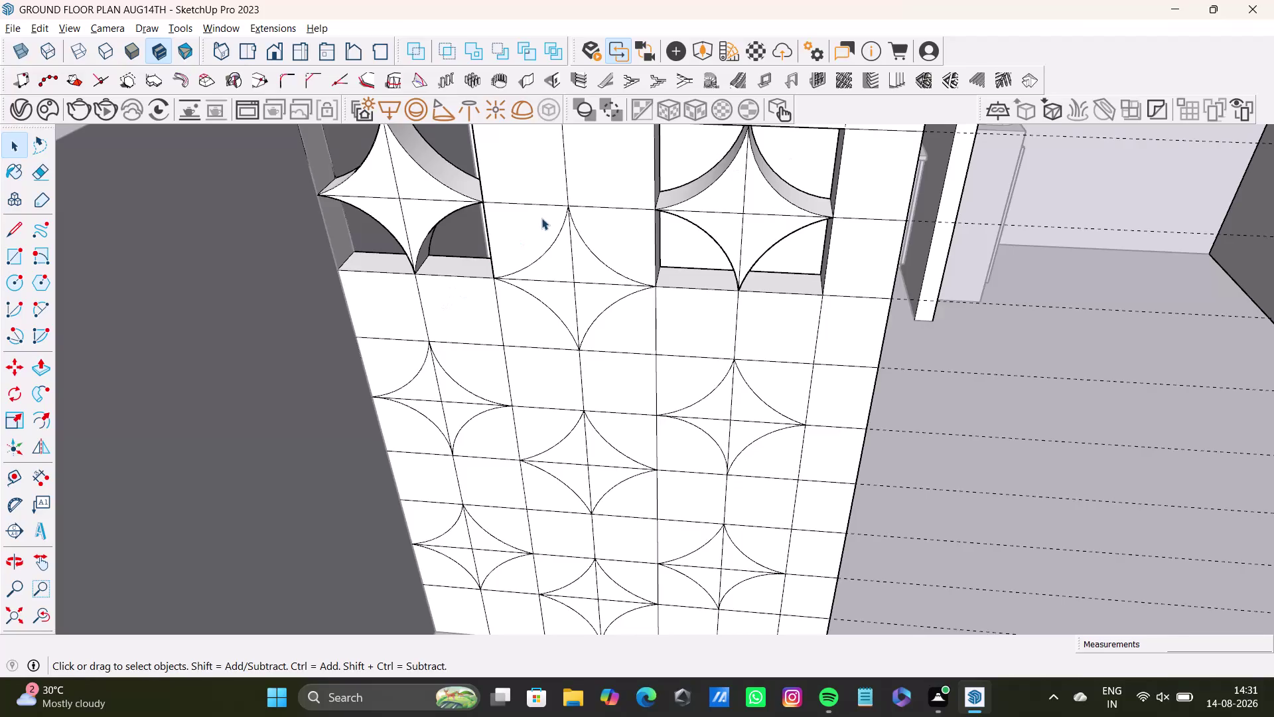
Select the quarter-circle face beside the star opening and push it into the wall.
click(541, 218)
click(533, 227)
click(538, 230)
click(537, 234)
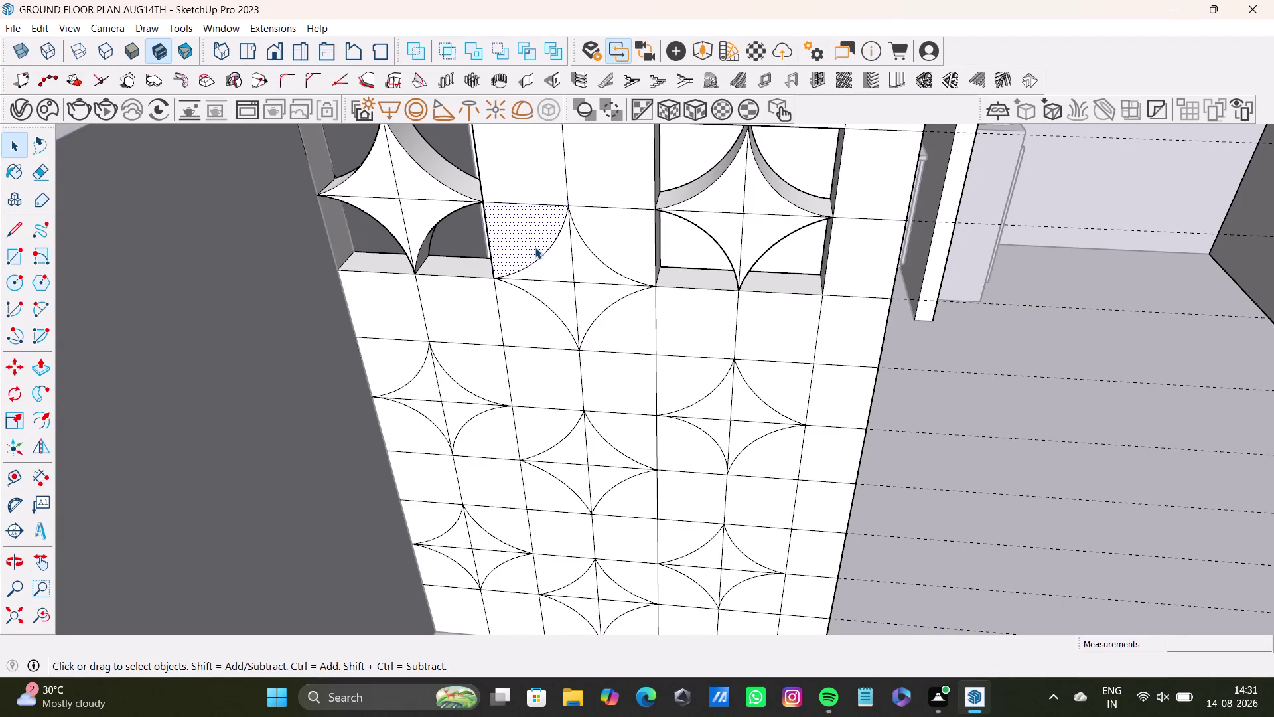
middle_drag(535, 247, 533, 324)
key(p)
drag(528, 311, 331, 237)
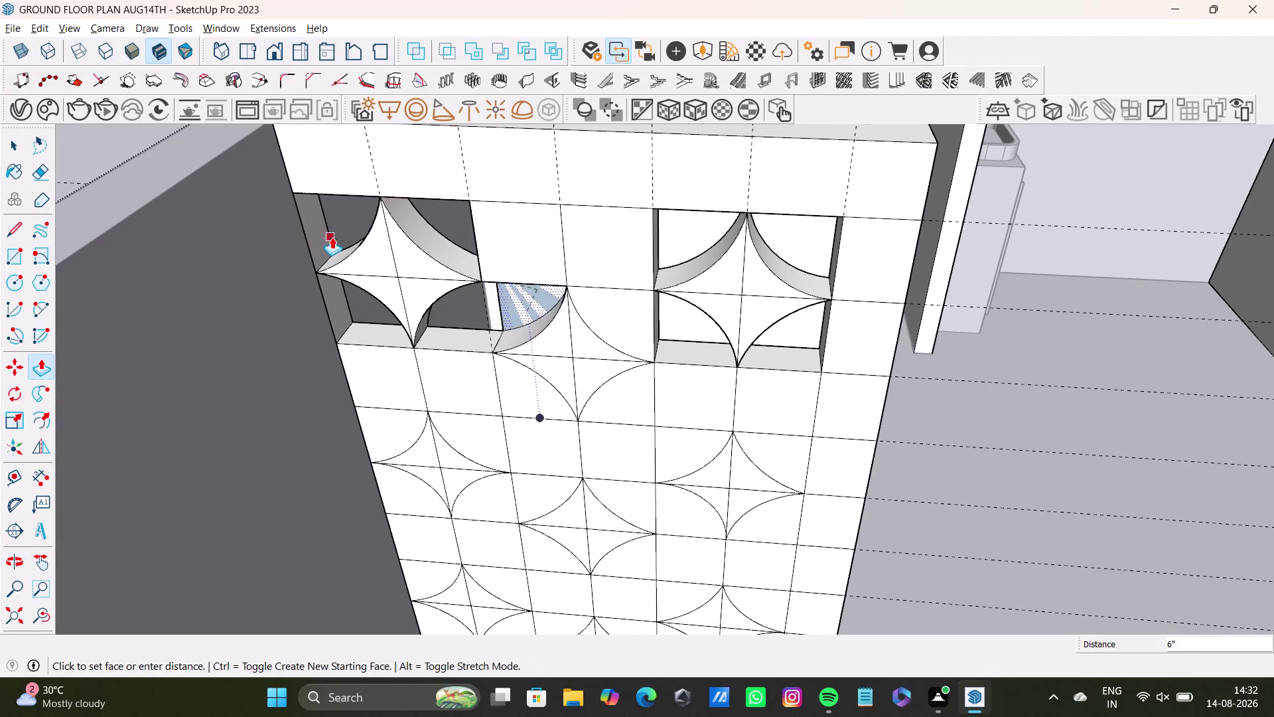
drag(332, 237, 329, 229)
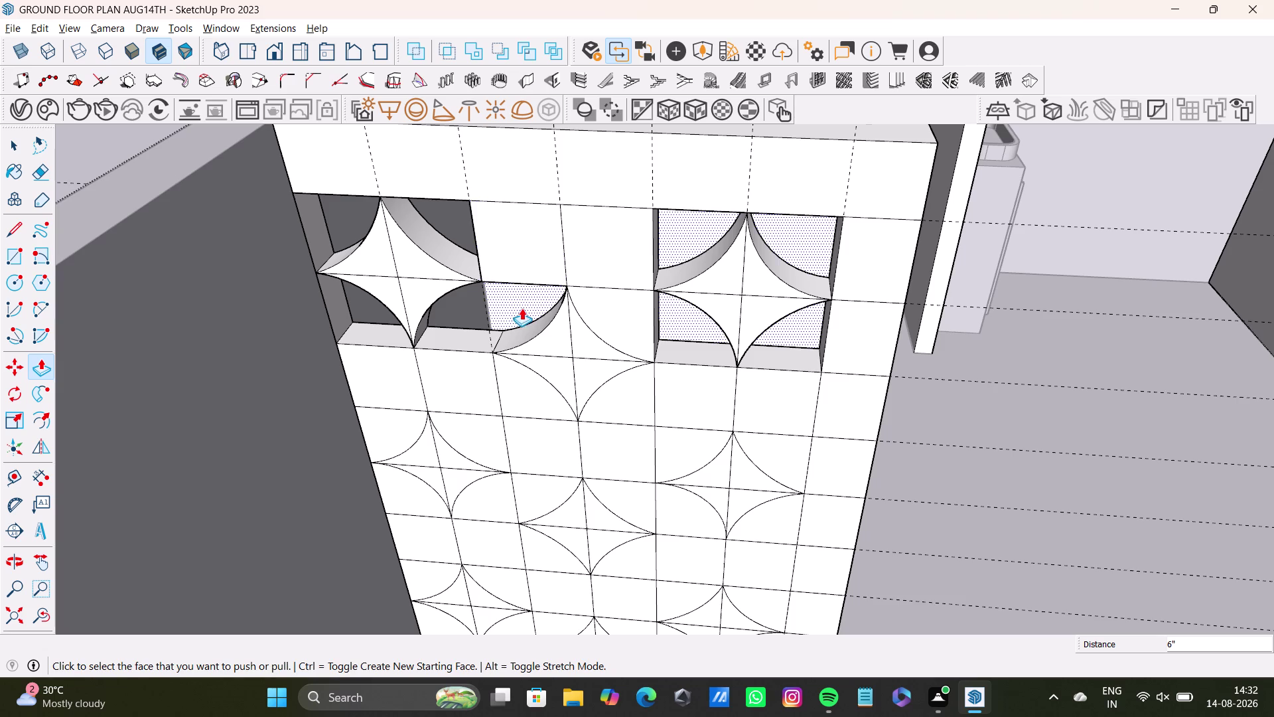
middle_drag(538, 306, 578, 251)
Undo that push, then start a partial push of the face and cancel it.
key(ctrl+z)
middle_drag(577, 251, 535, 274)
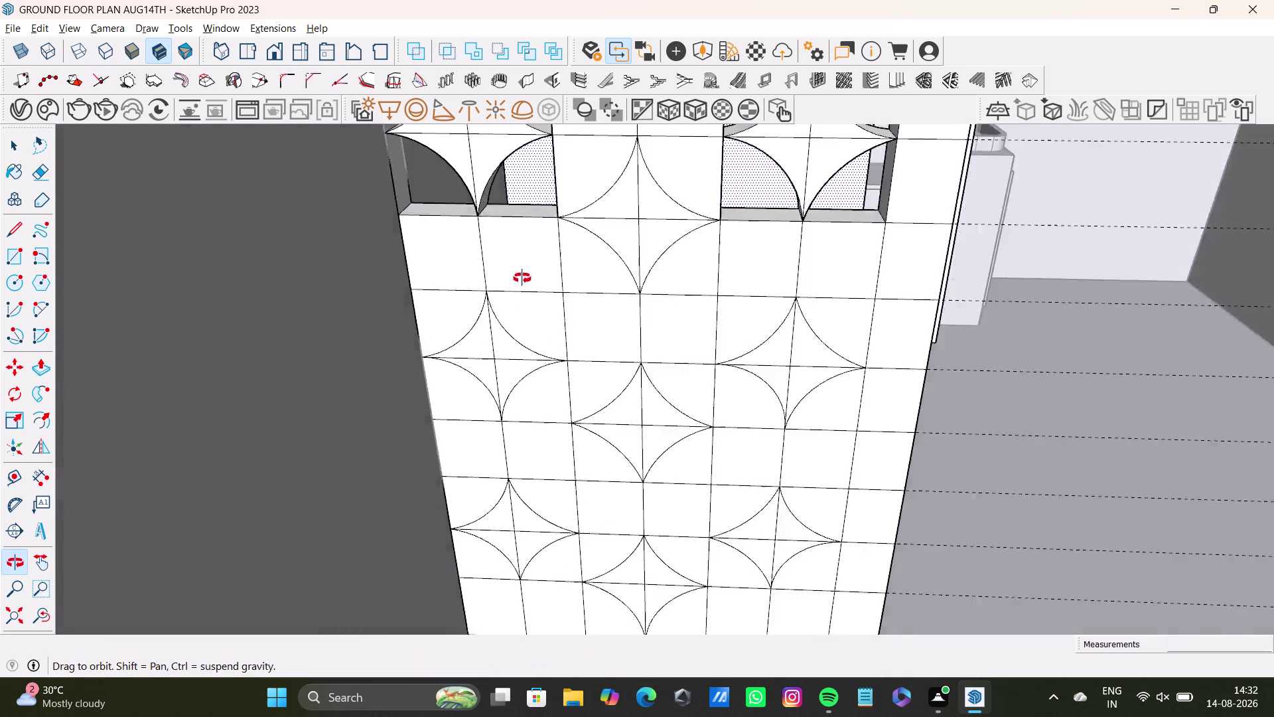
middle_drag(536, 274, 399, 333)
scroll(up, 3)
middle_drag(448, 278, 457, 369)
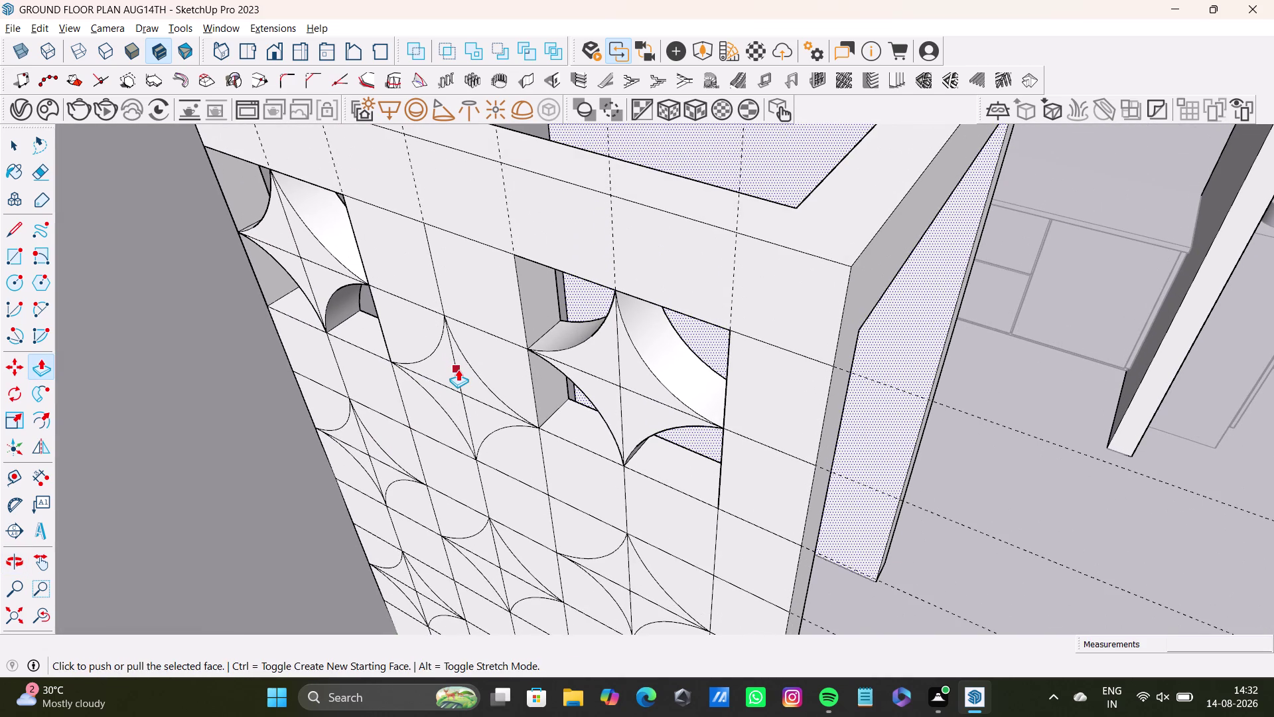
drag(407, 332, 426, 328)
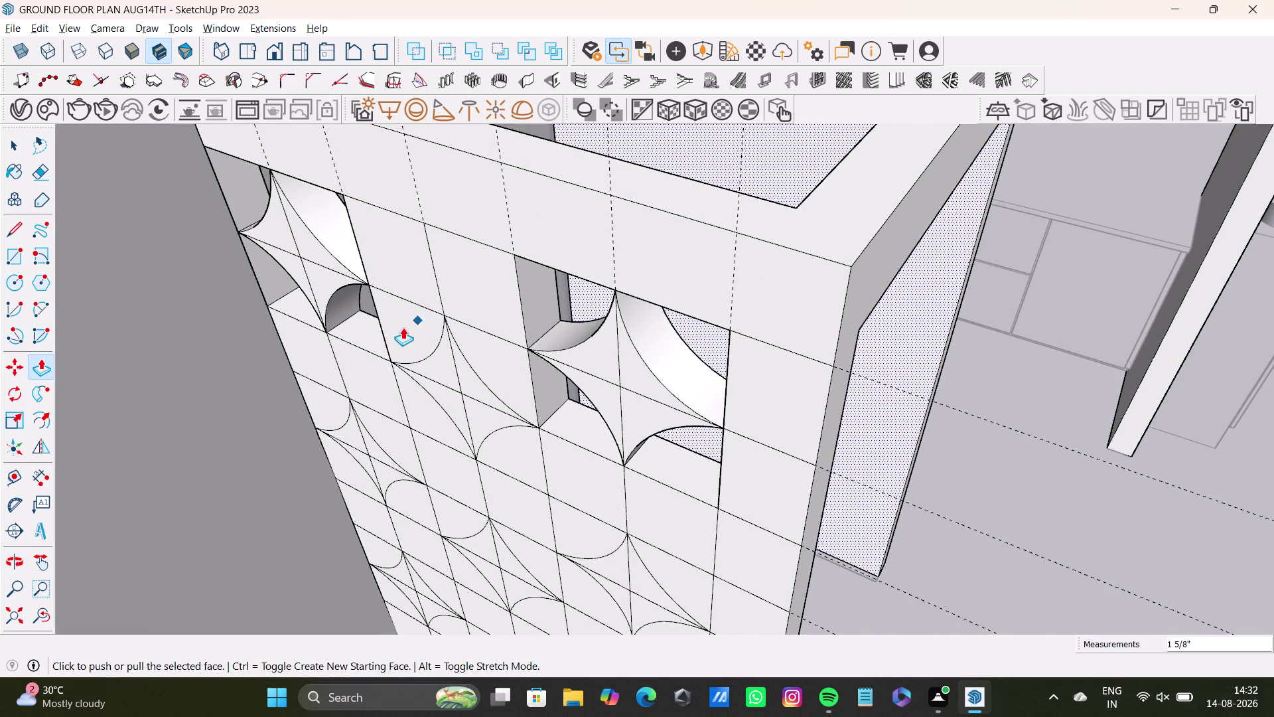
key(space)
From above the wall's upper tile rows, pick the quarter-circle face beside the opening.
middle_drag(444, 330, 190, 417)
scroll(down, 3)
scroll(up, 3)
middle_drag(200, 377, 624, 350)
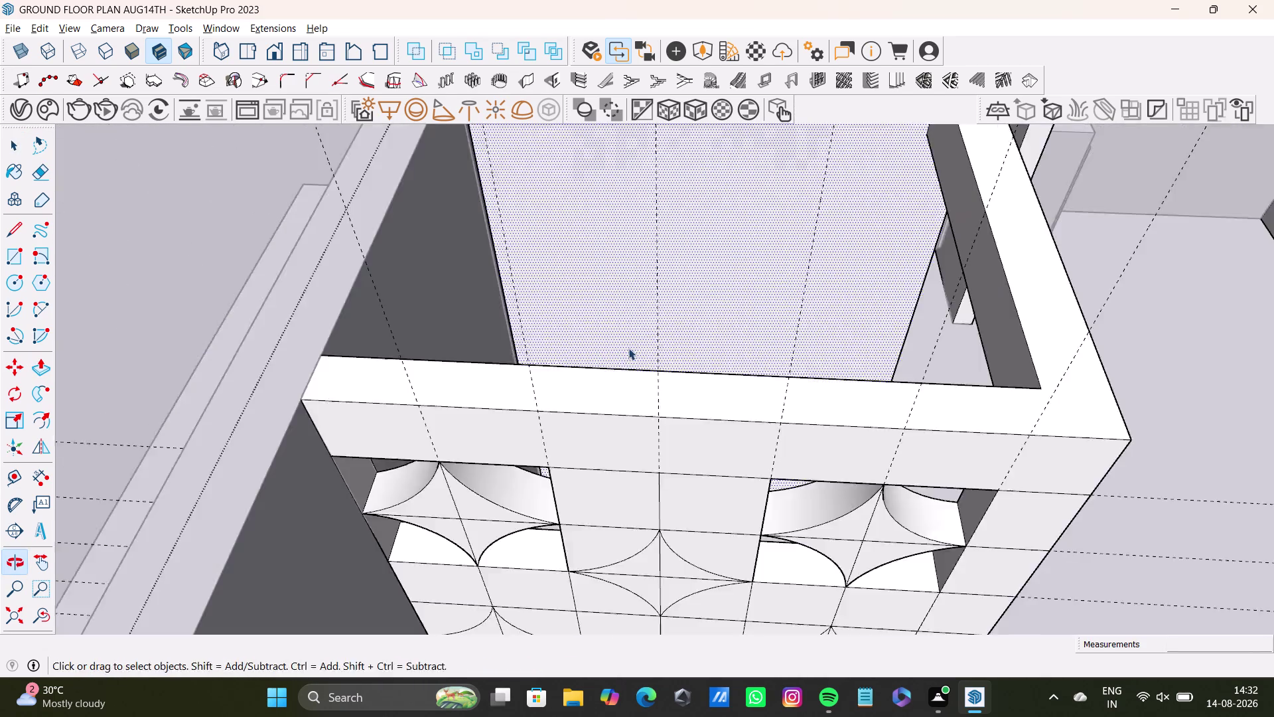
middle_drag(569, 395, 556, 306)
click(585, 469)
middle_drag(648, 492, 578, 484)
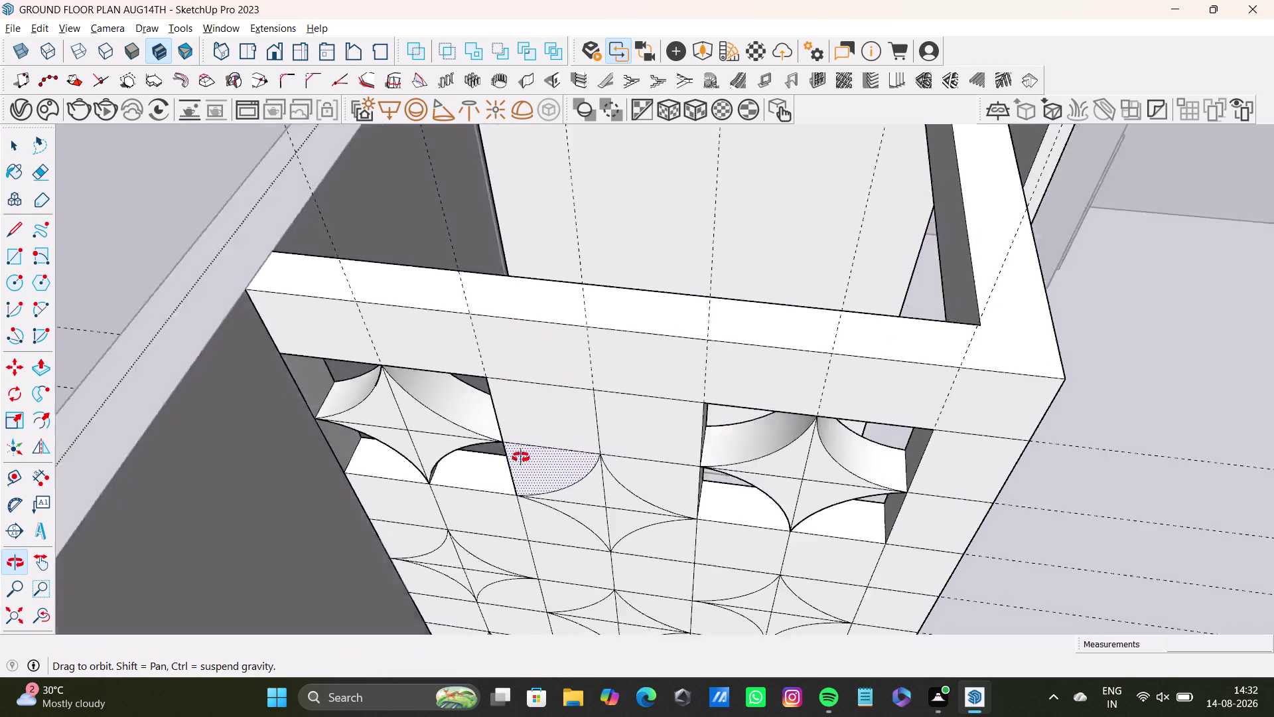
middle_drag(578, 483, 532, 517)
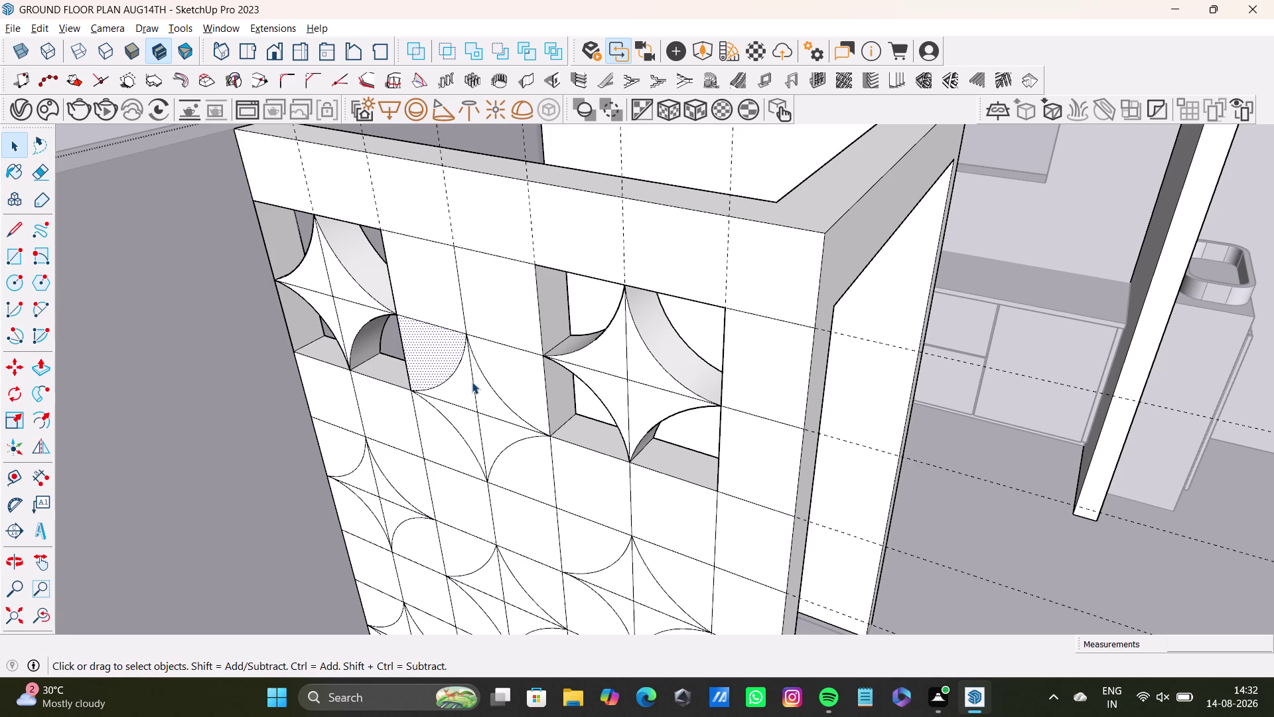
Orbit to view the wall front-on, then from above.
middle_drag(426, 359, 511, 366)
middle_drag(511, 366, 514, 365)
middle_drag(443, 410, 587, 399)
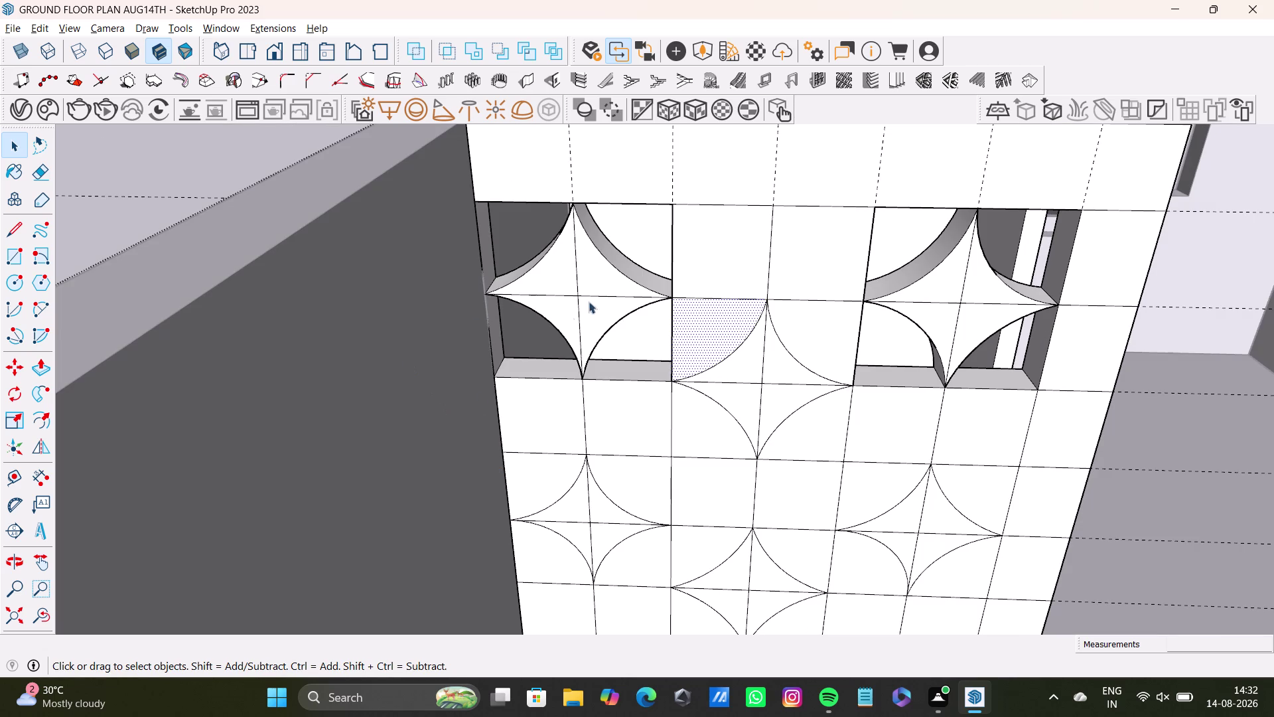
click(715, 333)
middle_drag(753, 338, 702, 442)
middle_drag(665, 534, 632, 485)
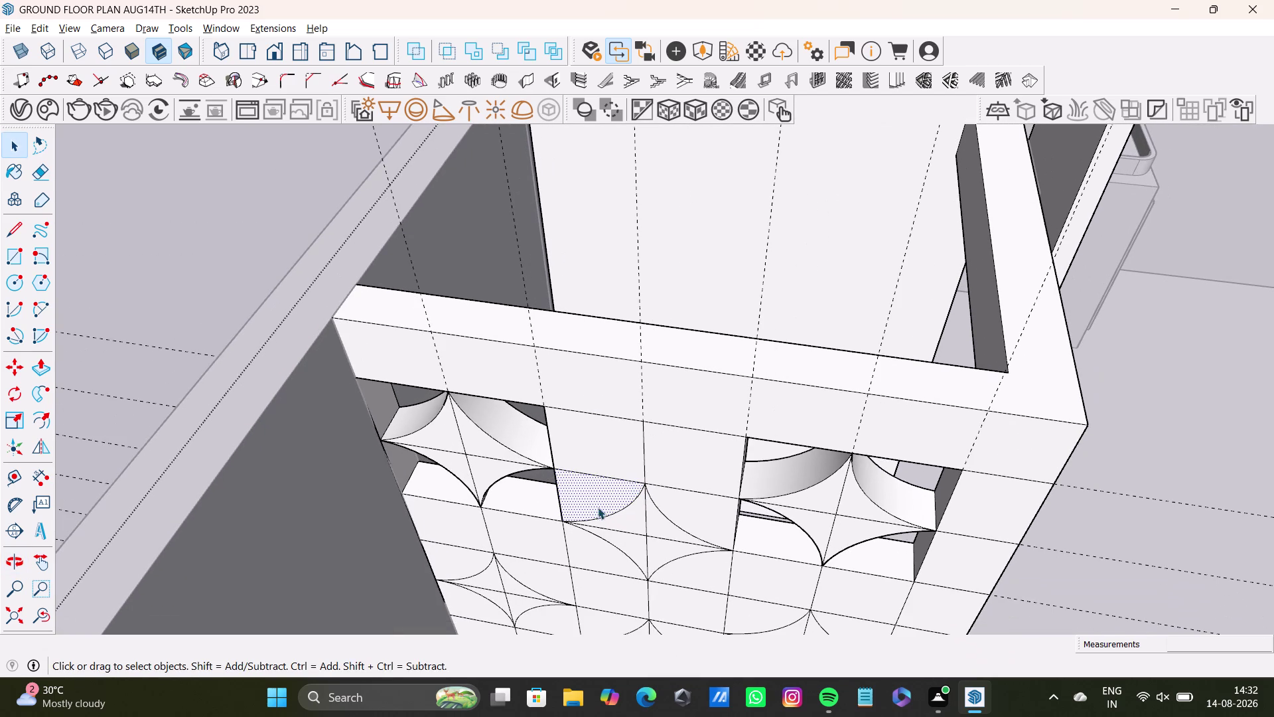
Push the quarter-circle face between the star openings through the wall.
click(577, 503)
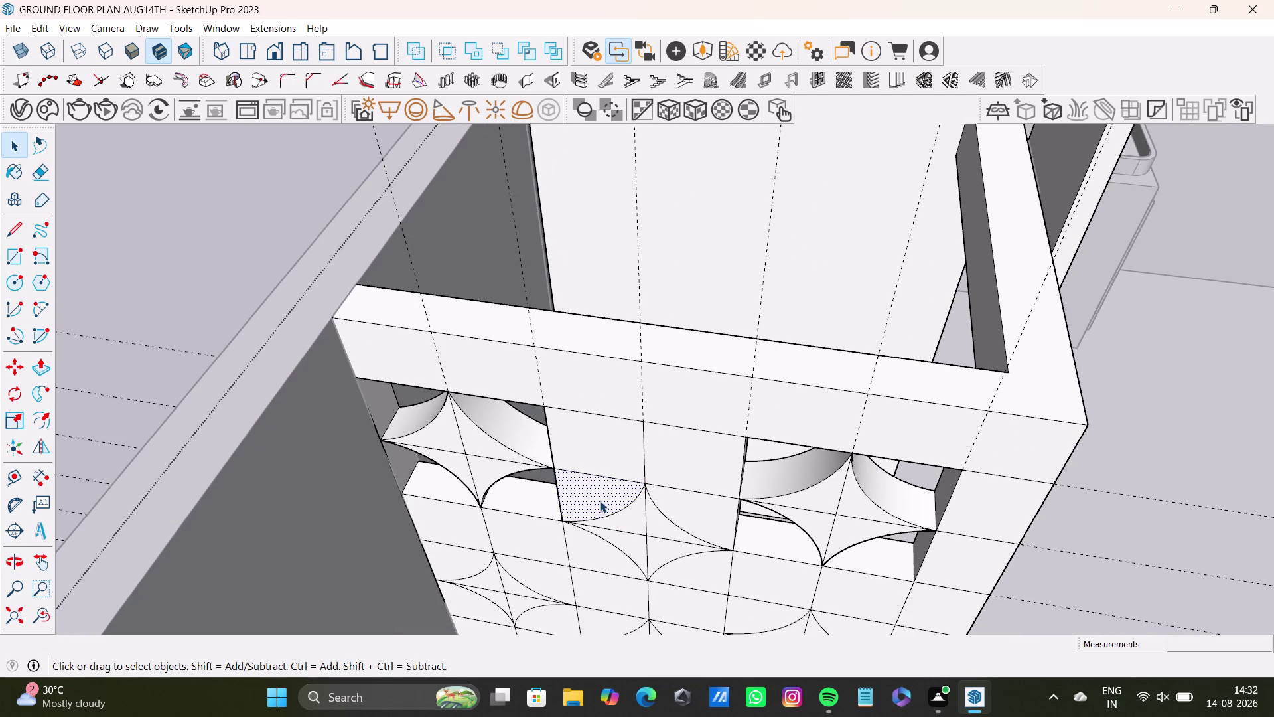
key(p)
click(600, 501)
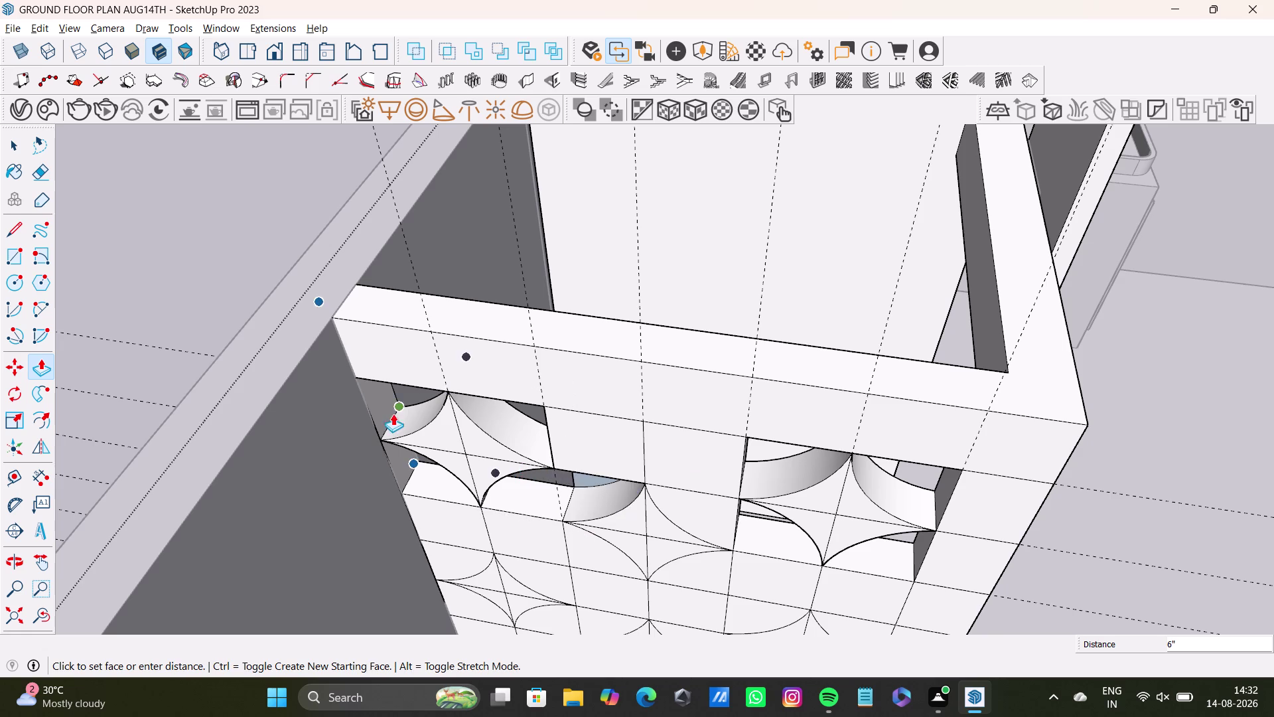
click(400, 394)
middle_drag(756, 528, 669, 450)
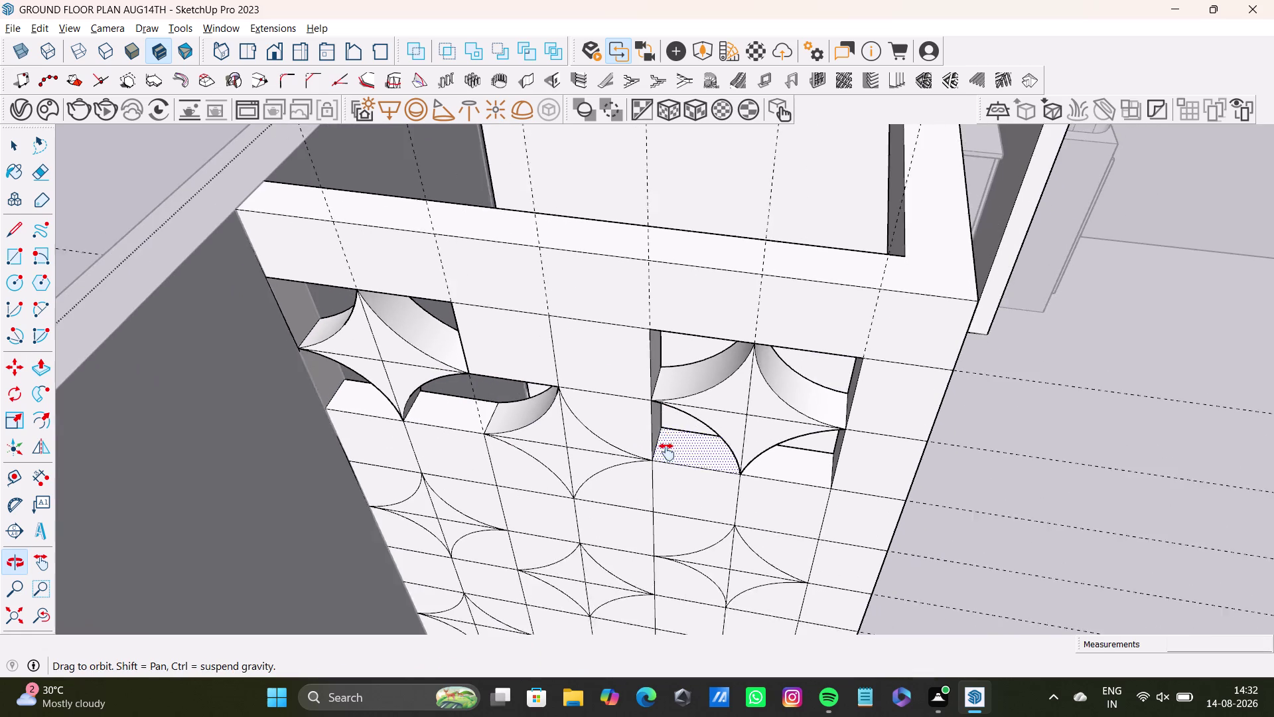
middle_drag(668, 450, 667, 452)
drag(606, 431, 297, 300)
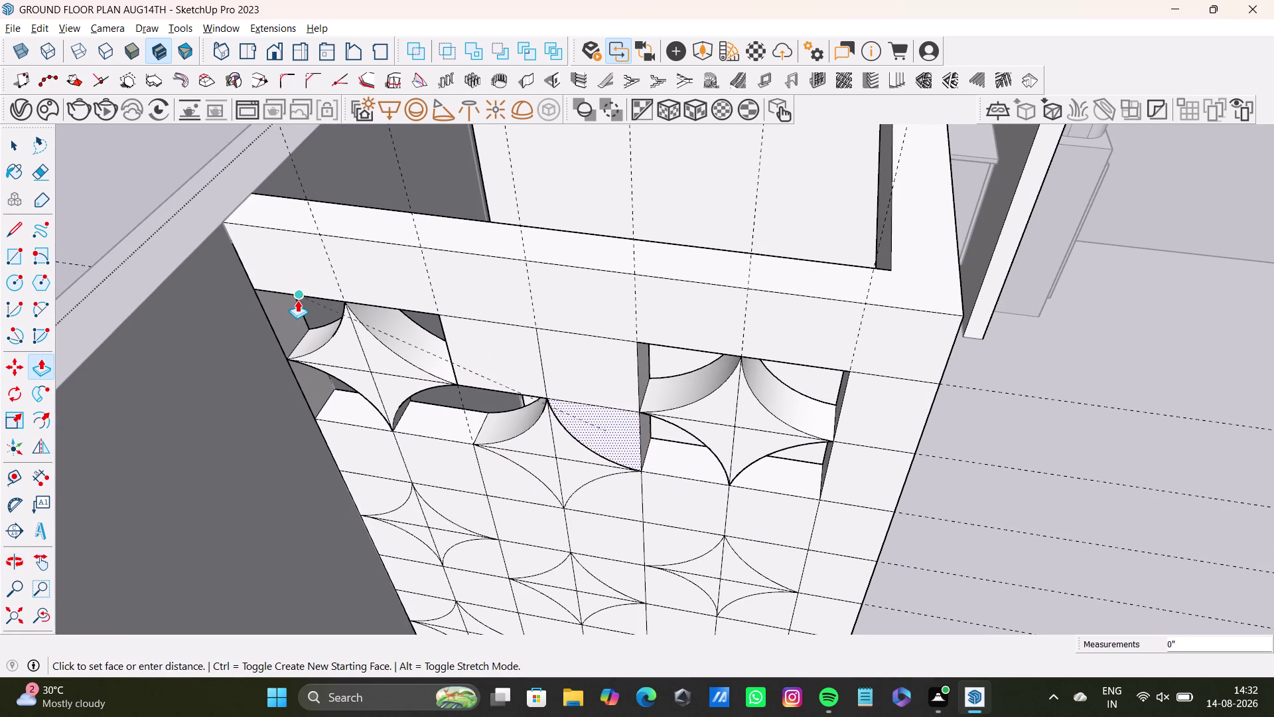
drag(297, 299, 305, 308)
Recess the quarter-circle face in the row below about 6 1/8 inches.
middle_drag(587, 460, 658, 397)
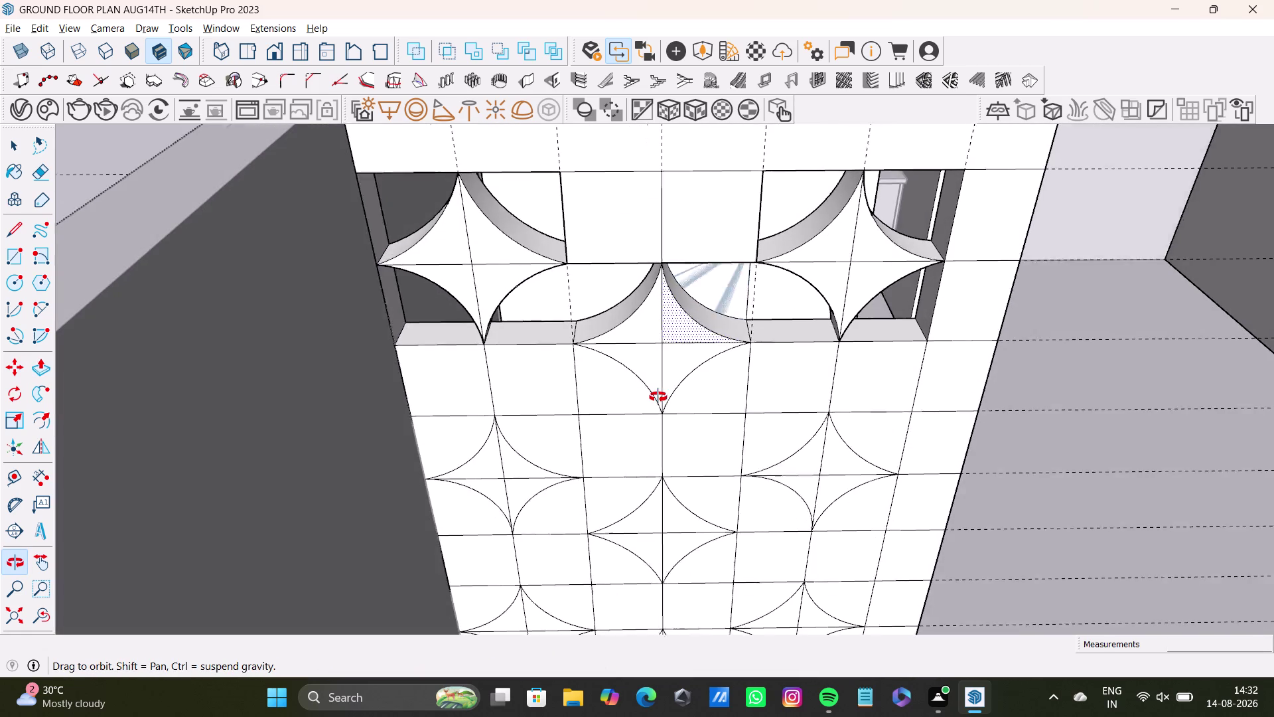
middle_drag(659, 396, 588, 473)
middle_drag(573, 477, 574, 428)
click(550, 373)
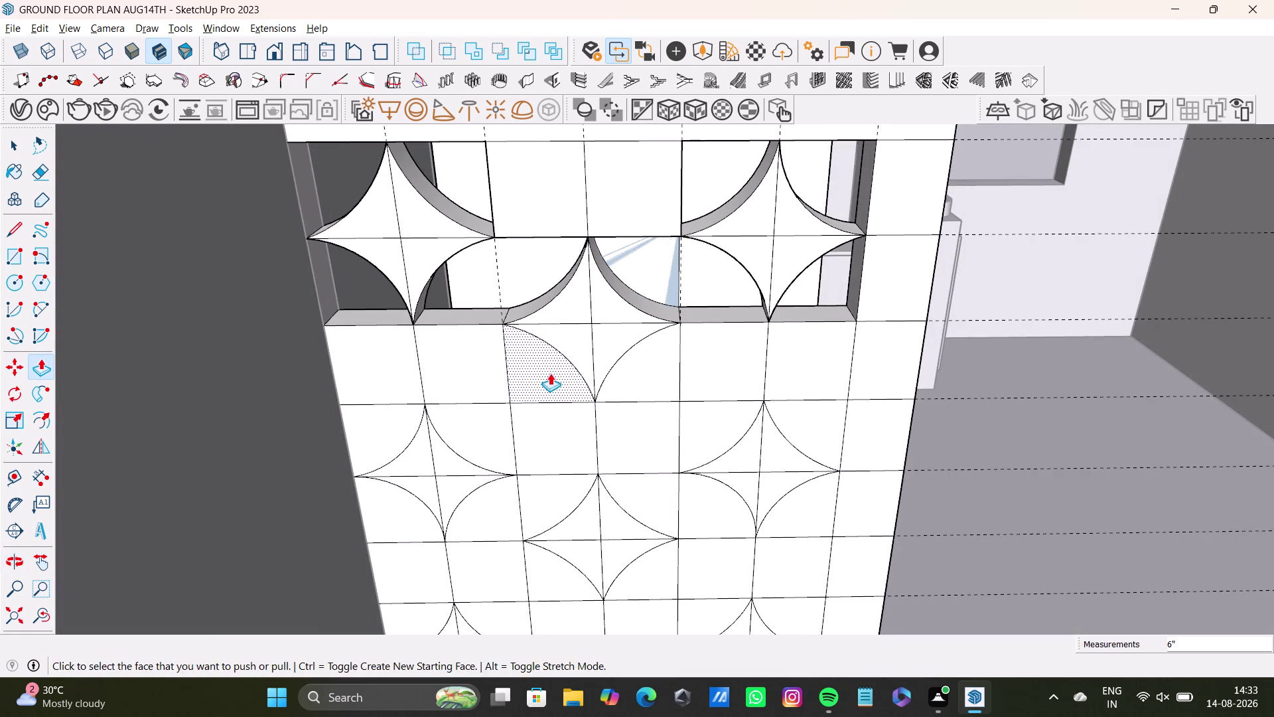
drag(533, 360, 308, 250)
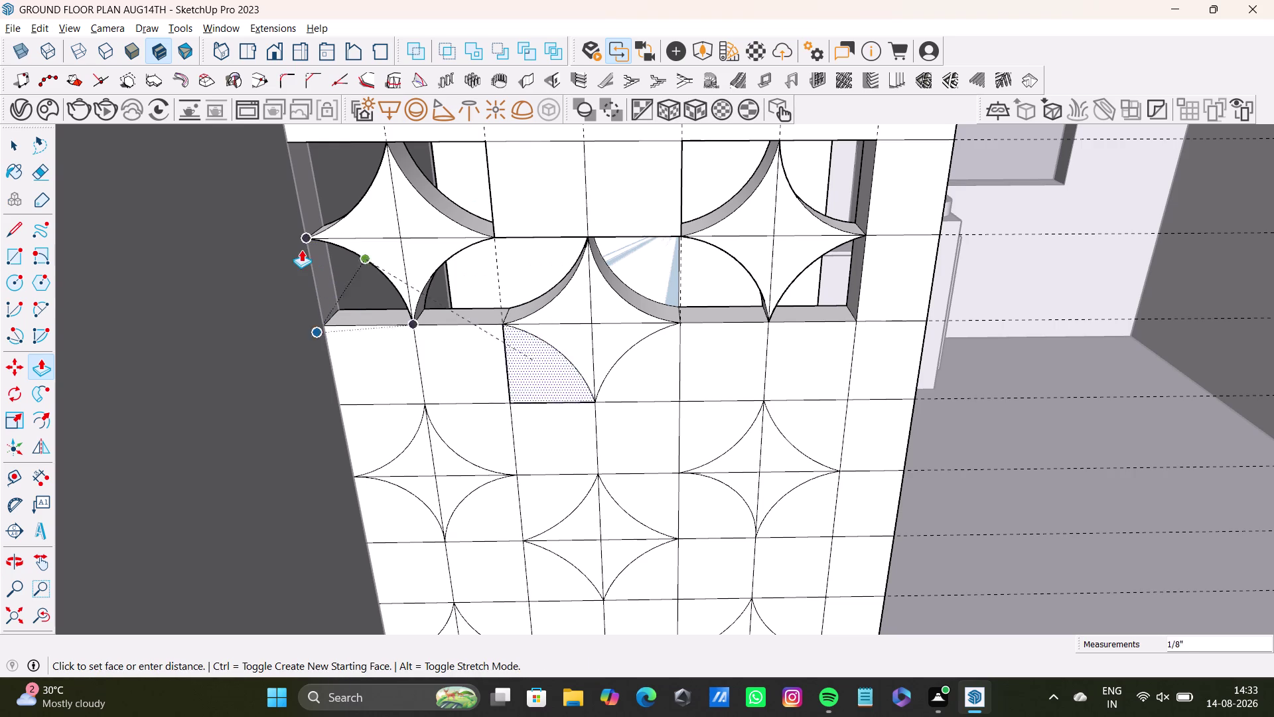
drag(308, 250, 333, 258)
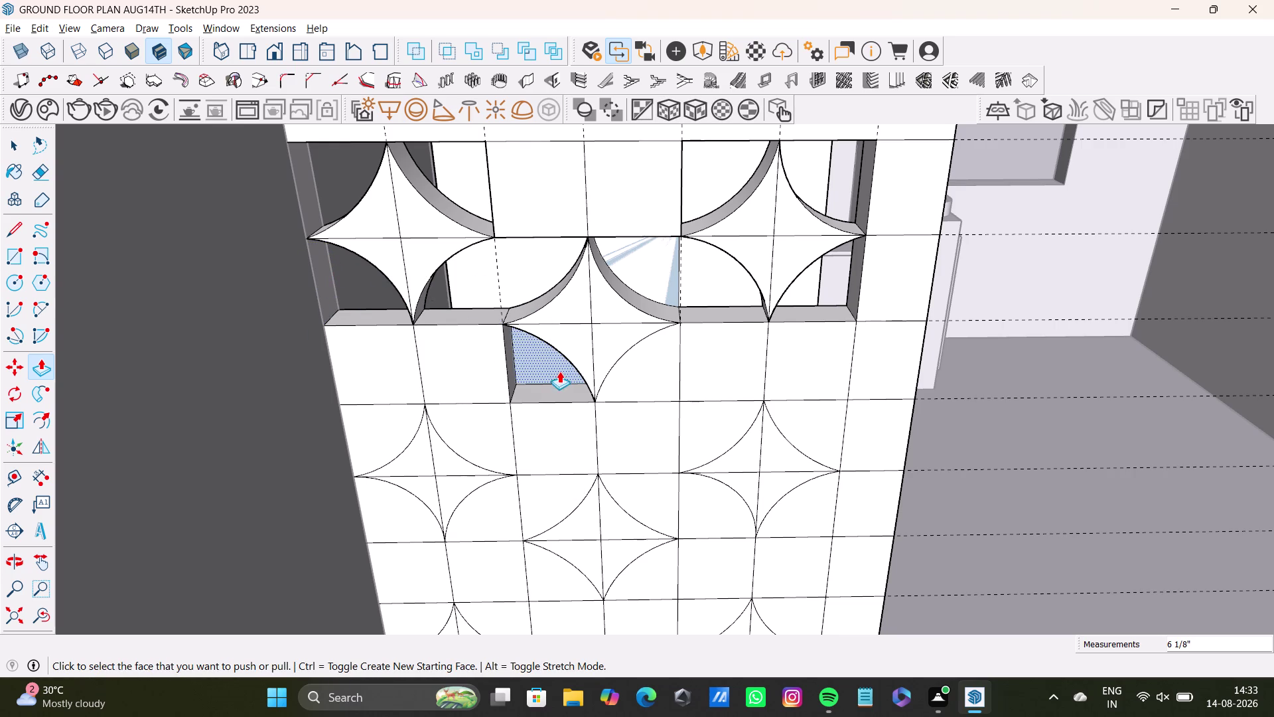
Inspect the recessed piece, then select and delete a face beside it.
middle_drag(559, 371, 535, 471)
middle_drag(535, 468, 541, 420)
key(space)
click(532, 379)
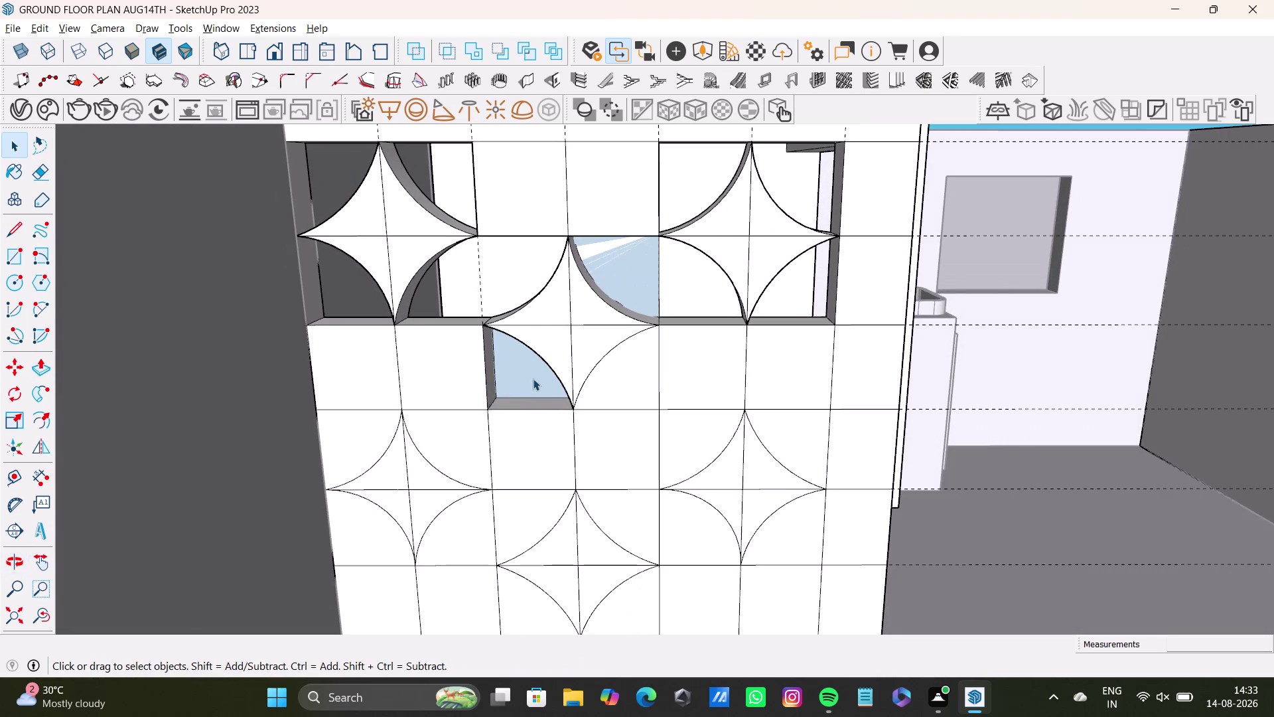
key(Delete)
click(529, 375)
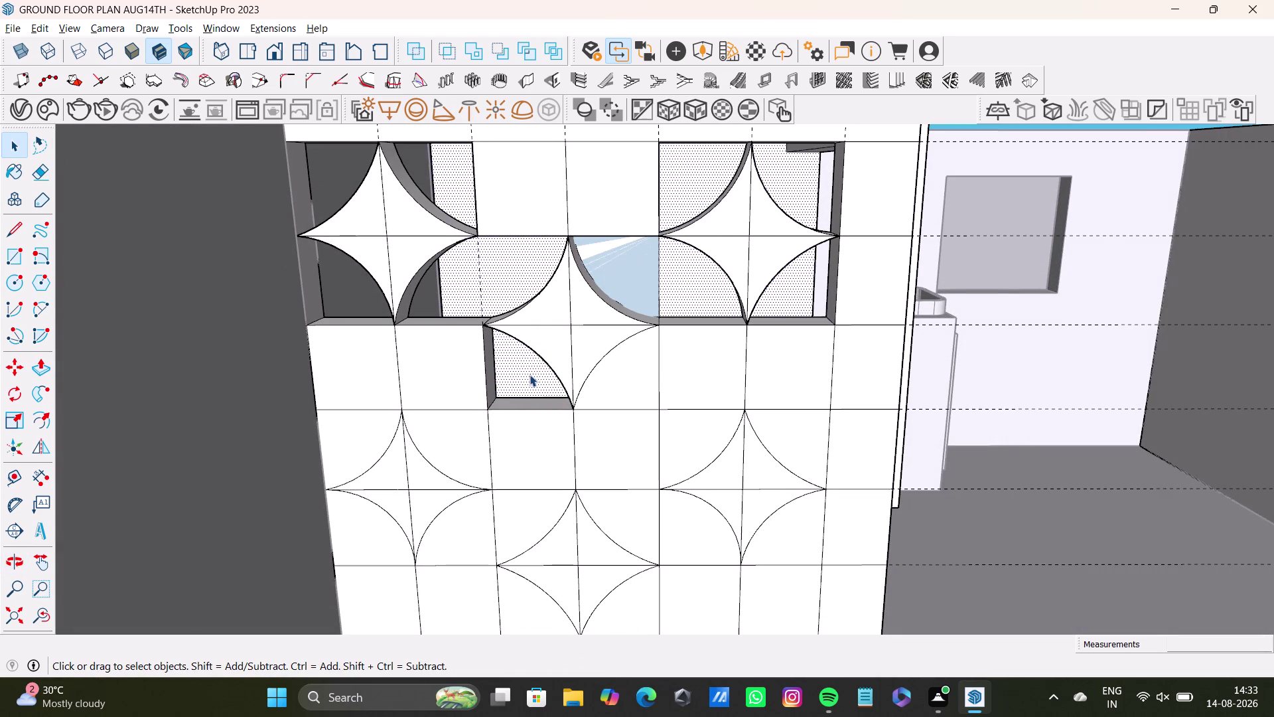
middle_drag(577, 374, 154, 529)
middle_drag(352, 366, 209, 208)
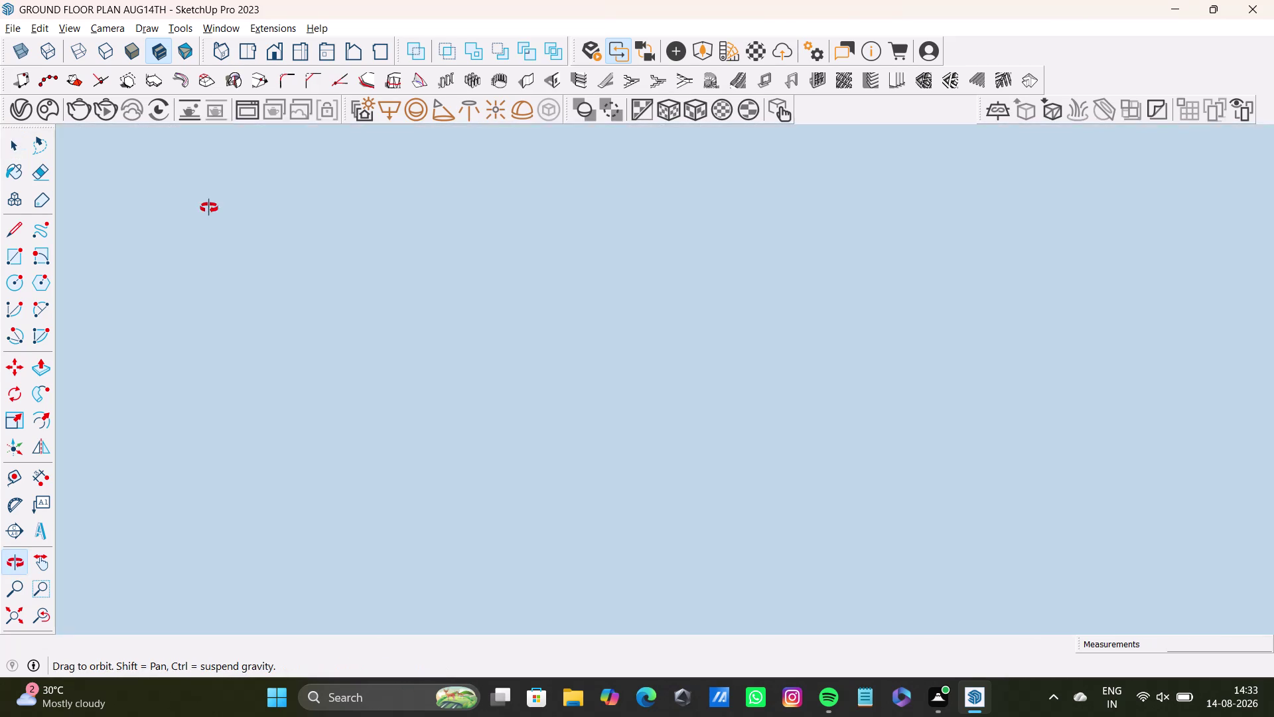
Orbit from the room back to face the tiled wall front-on.
middle_drag(210, 207, 193, 231)
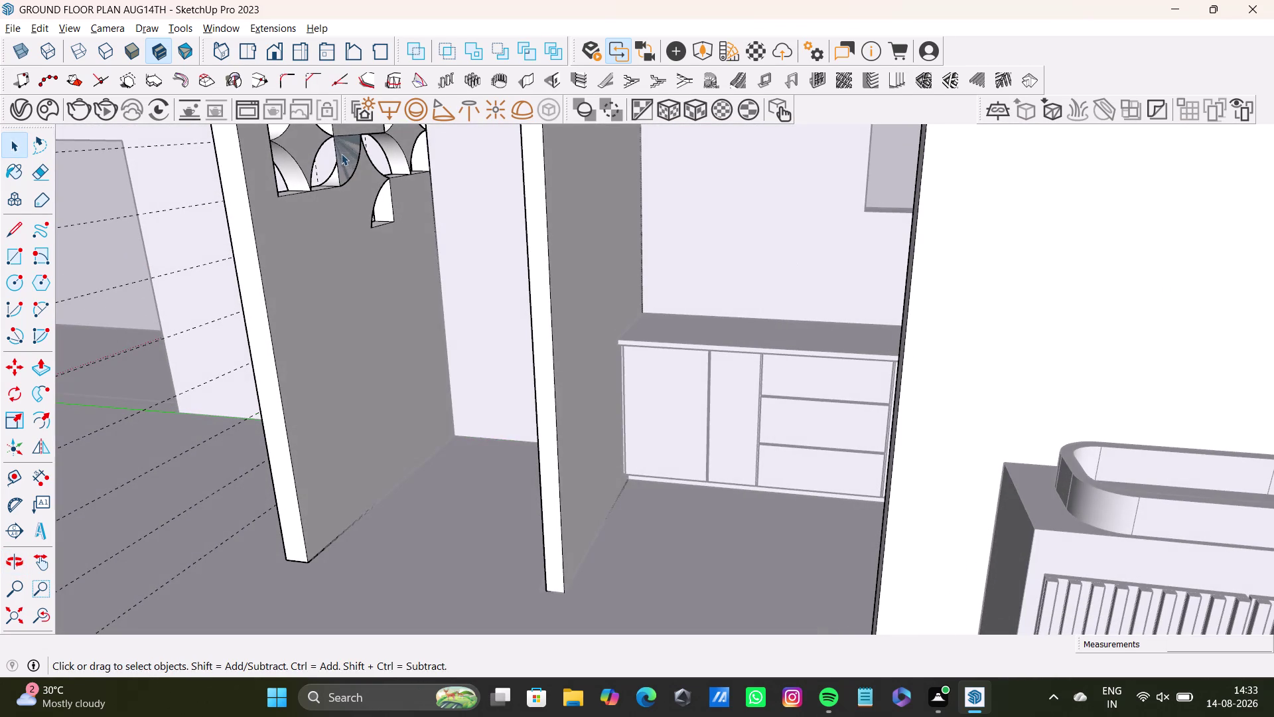
click(342, 154)
click(351, 161)
middle_drag(341, 291, 728, 357)
middle_drag(592, 406, 672, 382)
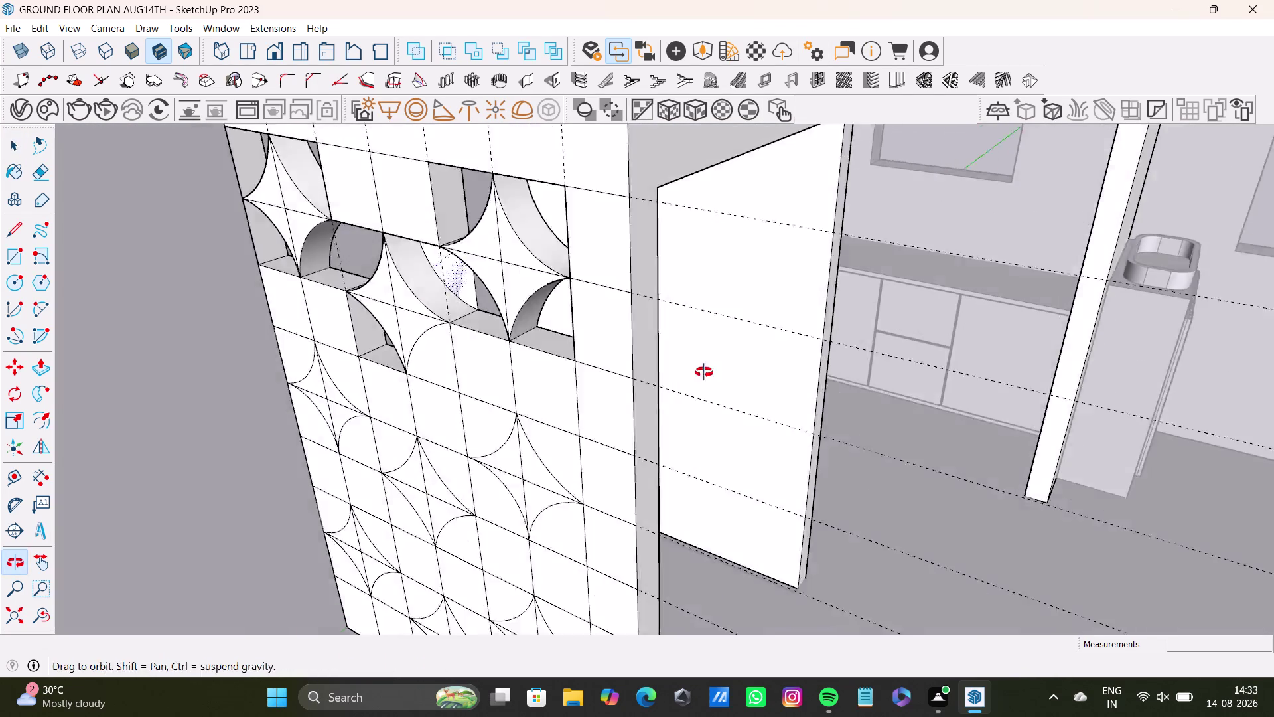
middle_drag(673, 383, 712, 368)
Pick the curved face inside the opening and delete the selection.
click(647, 193)
middle_drag(641, 274, 734, 329)
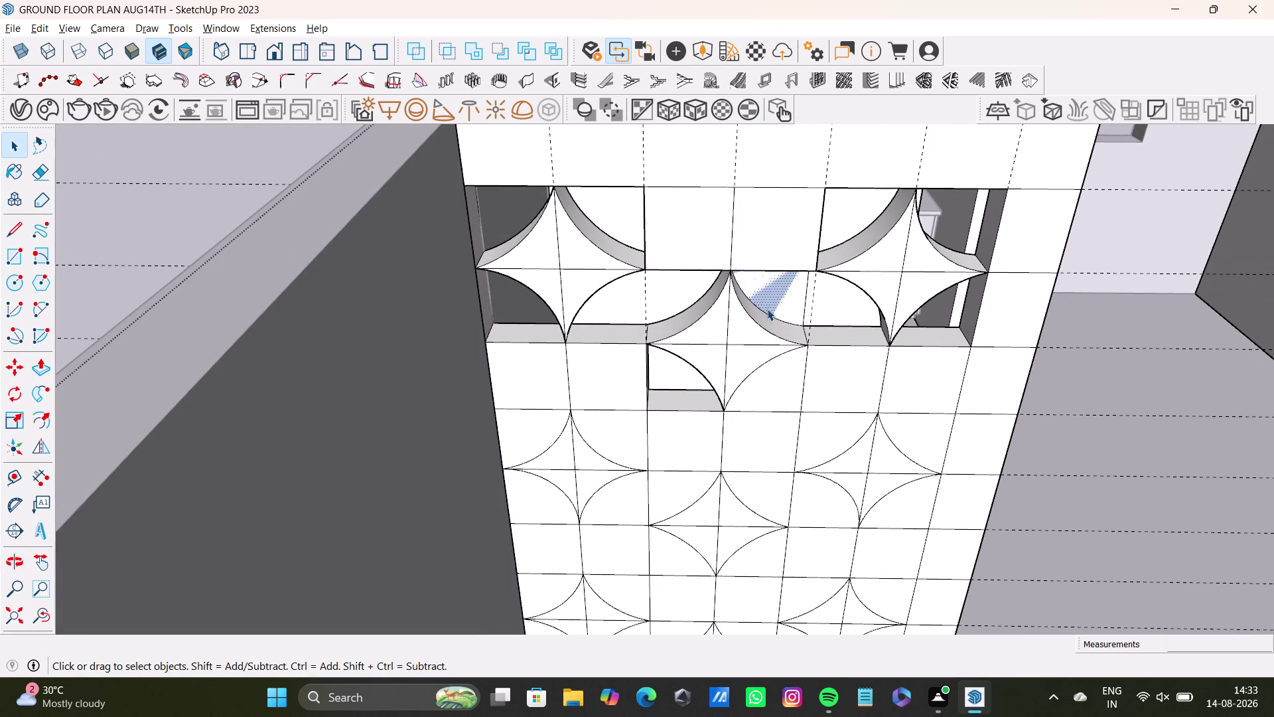
click(789, 298)
key(Delete)
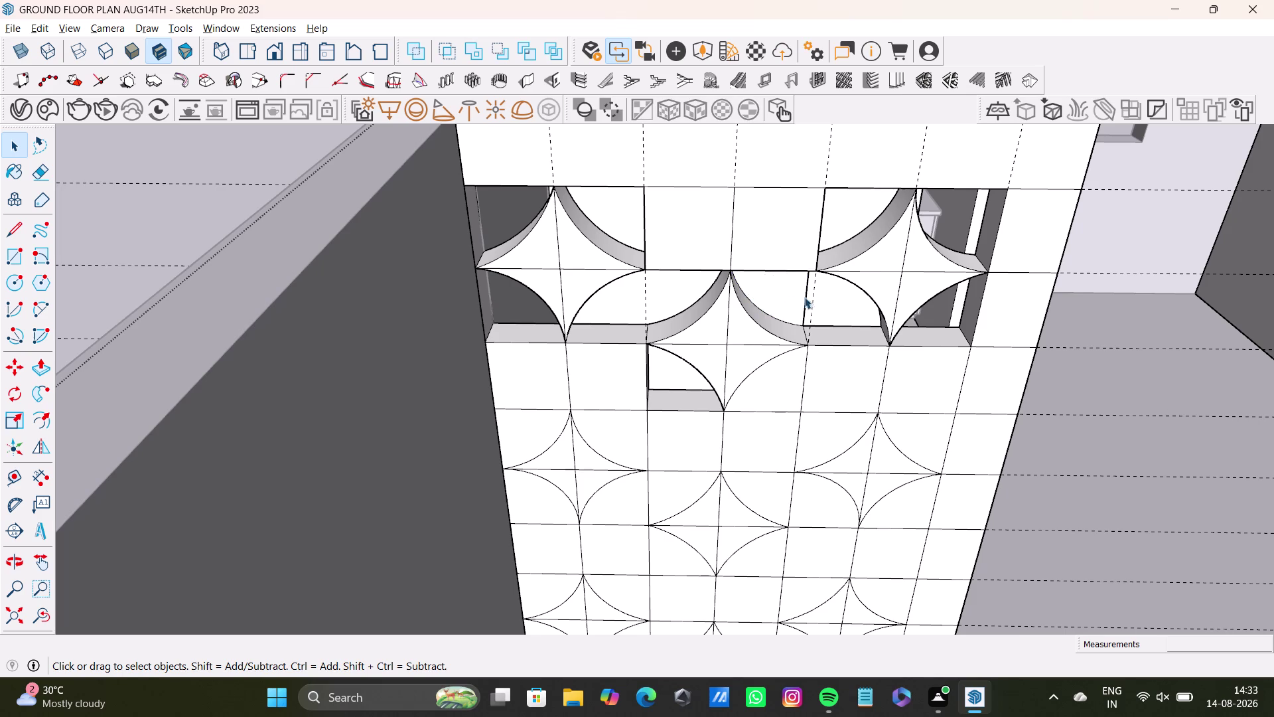
click(773, 381)
Push the left quarter-circle piece through the wall.
middle_drag(781, 392, 697, 443)
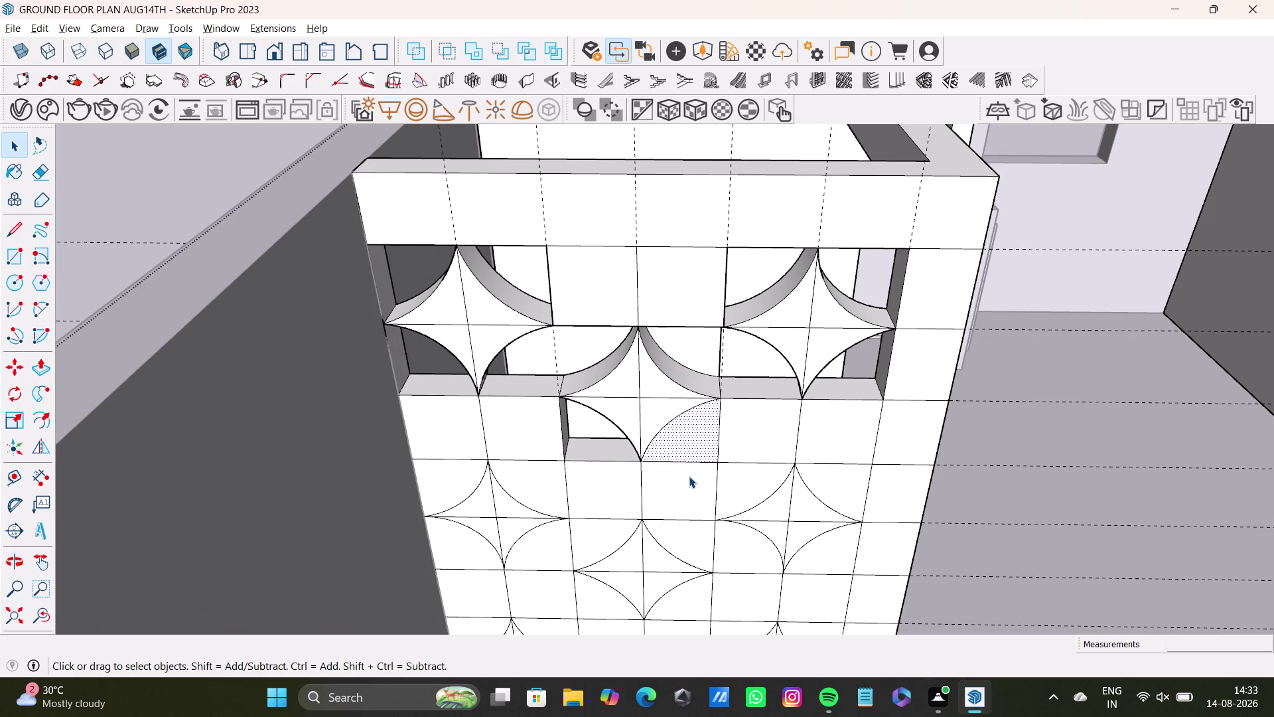
click(36, 370)
drag(701, 442, 403, 331)
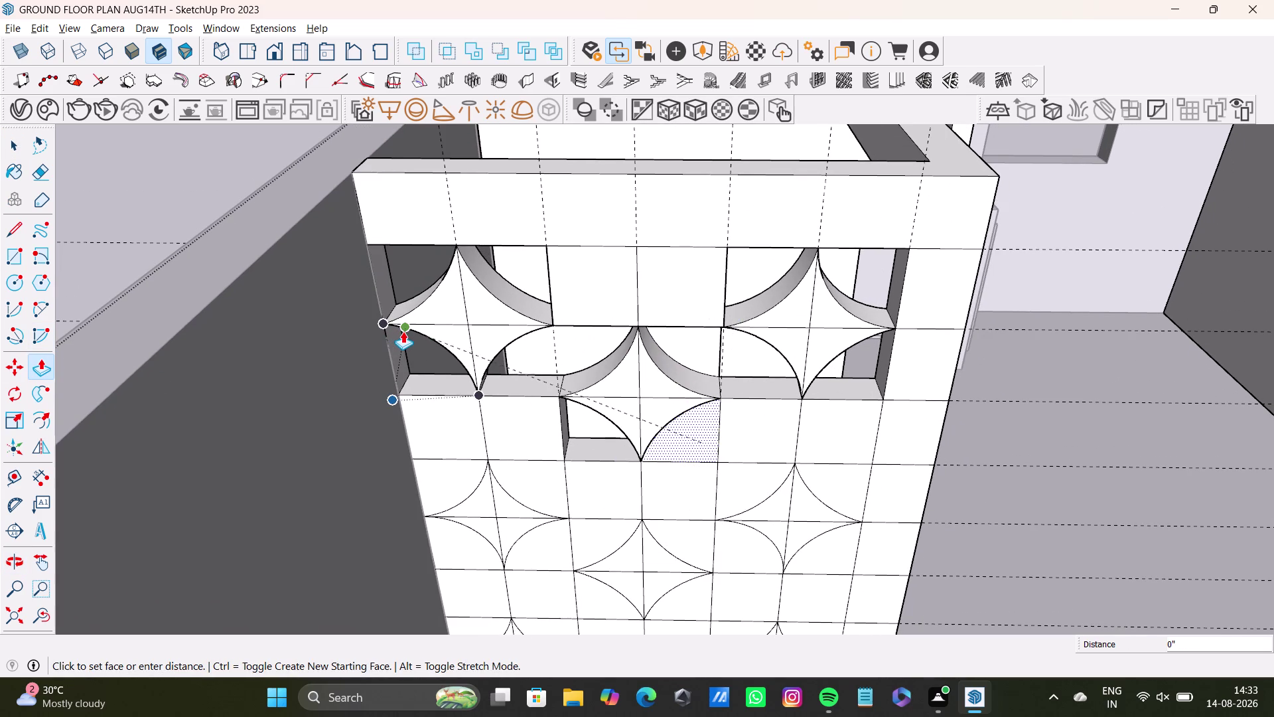
drag(403, 331, 404, 344)
middle_drag(676, 501, 715, 390)
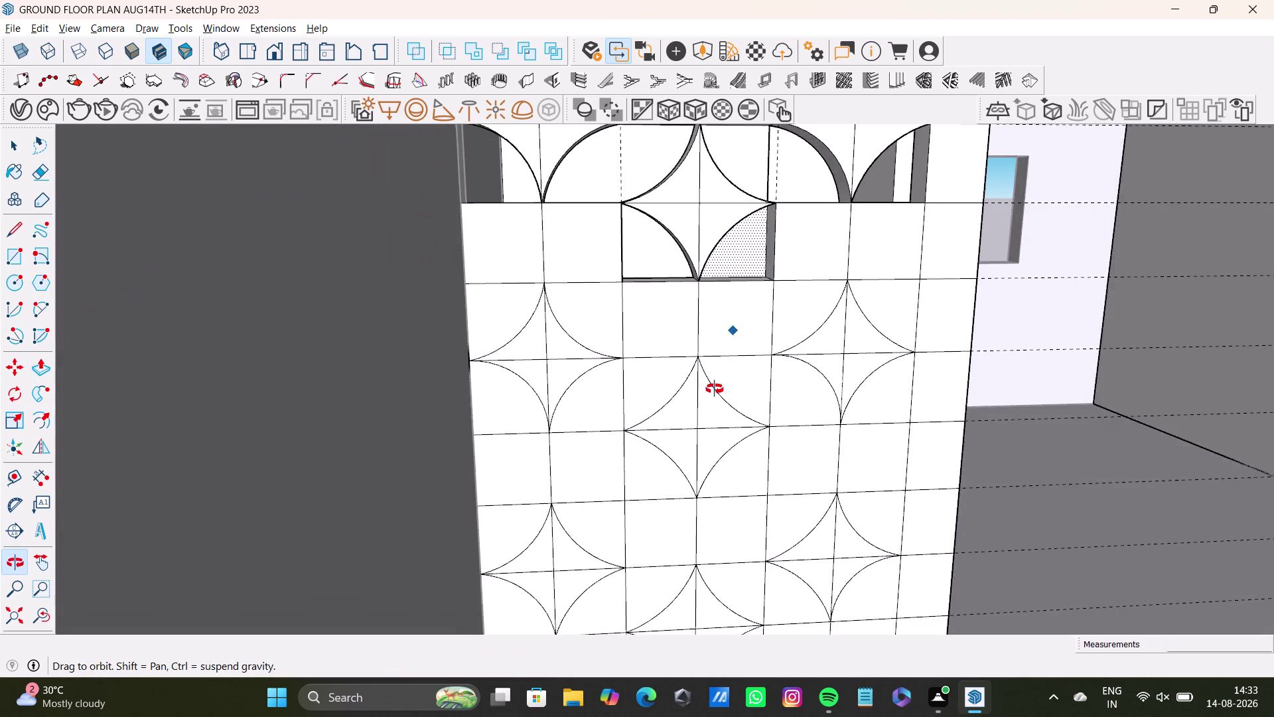
middle_drag(715, 390, 698, 416)
scroll(down, 3)
middle_drag(607, 325, 591, 439)
middle_drag(608, 435, 562, 367)
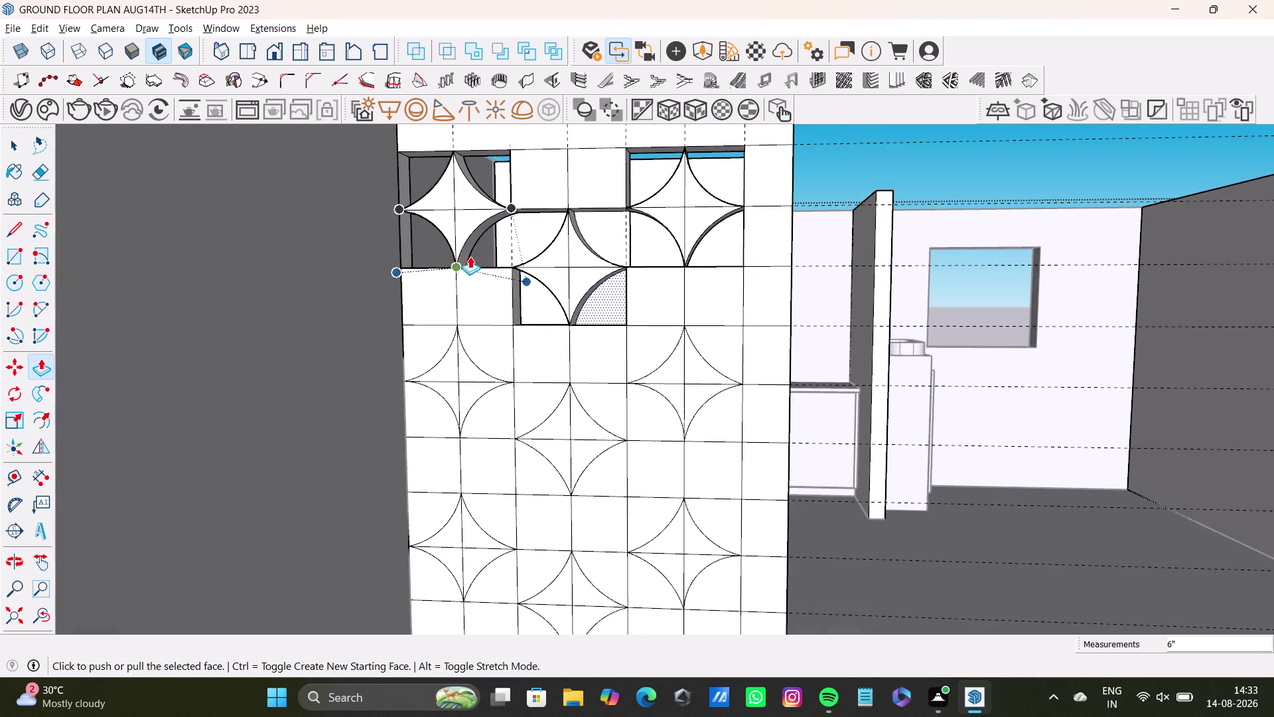
scroll(up, 3)
scroll(up, 3)
click(476, 393)
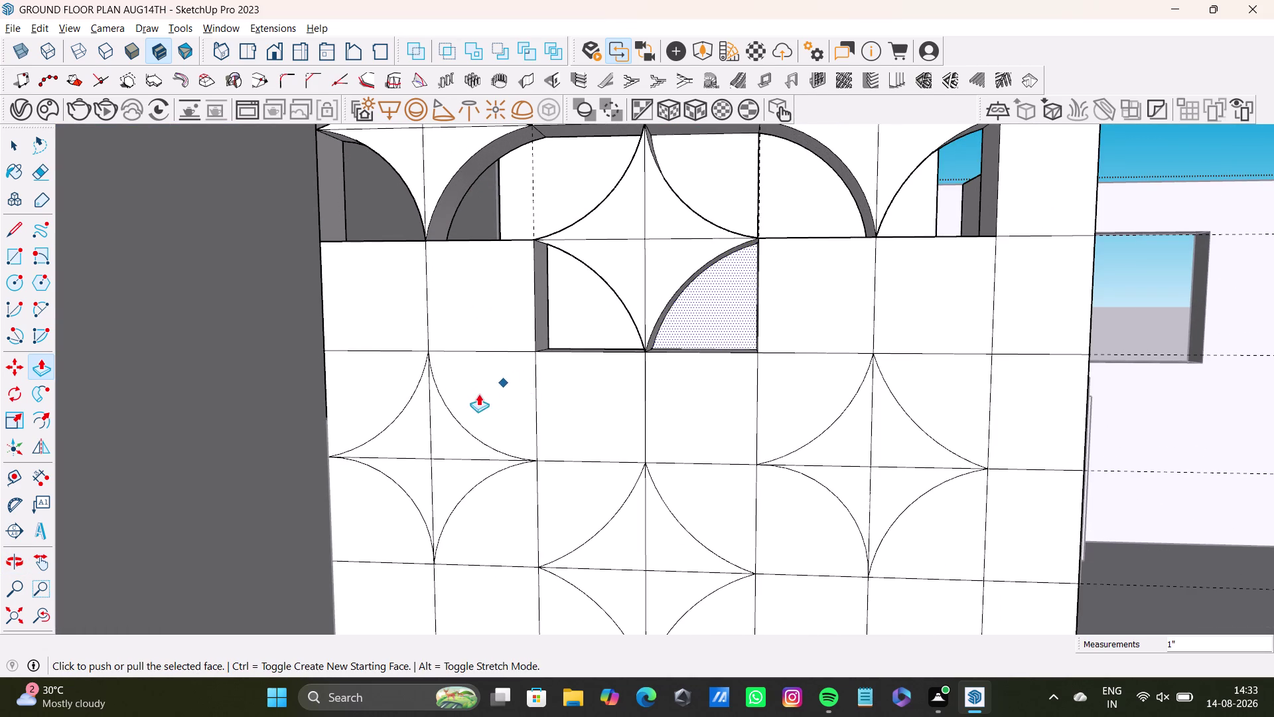
Inspect the new opening and bring the lower-left tiles into view.
key(space)
click(494, 392)
middle_drag(510, 402, 501, 487)
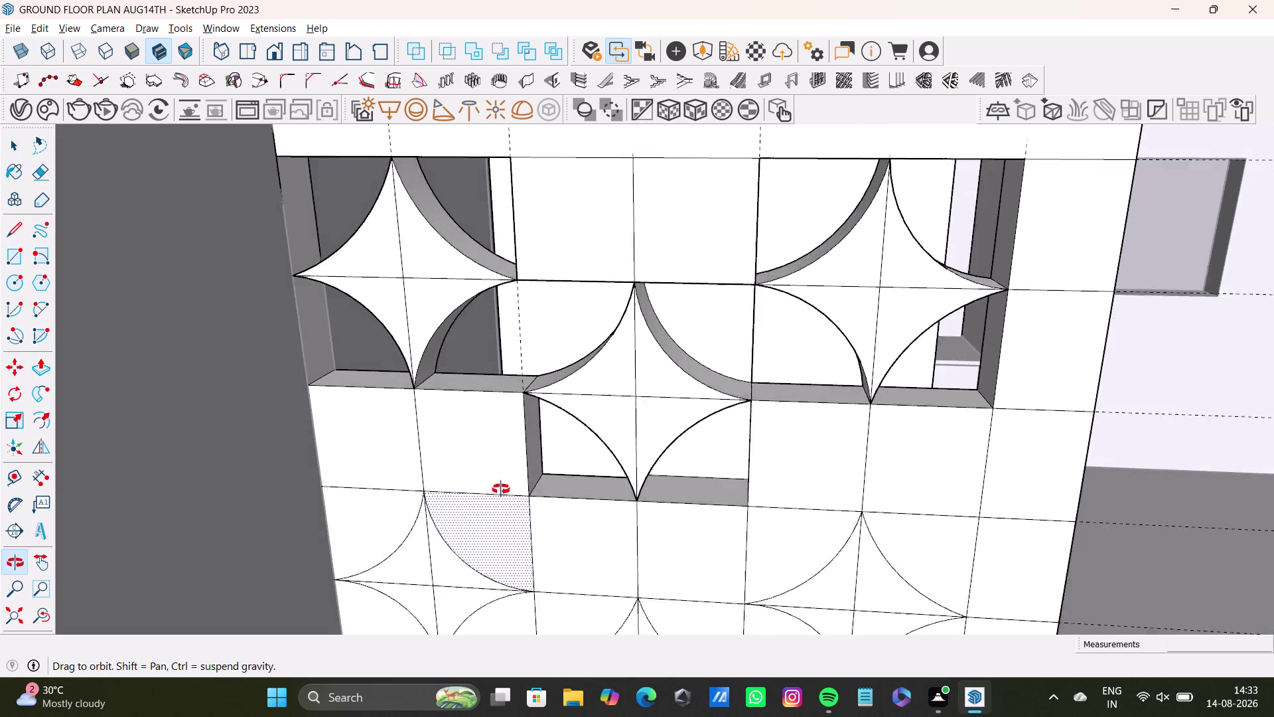
middle_drag(501, 488, 498, 494)
middle_drag(487, 516, 485, 422)
Push the lower-left quarter-circle piece inward.
click(372, 463)
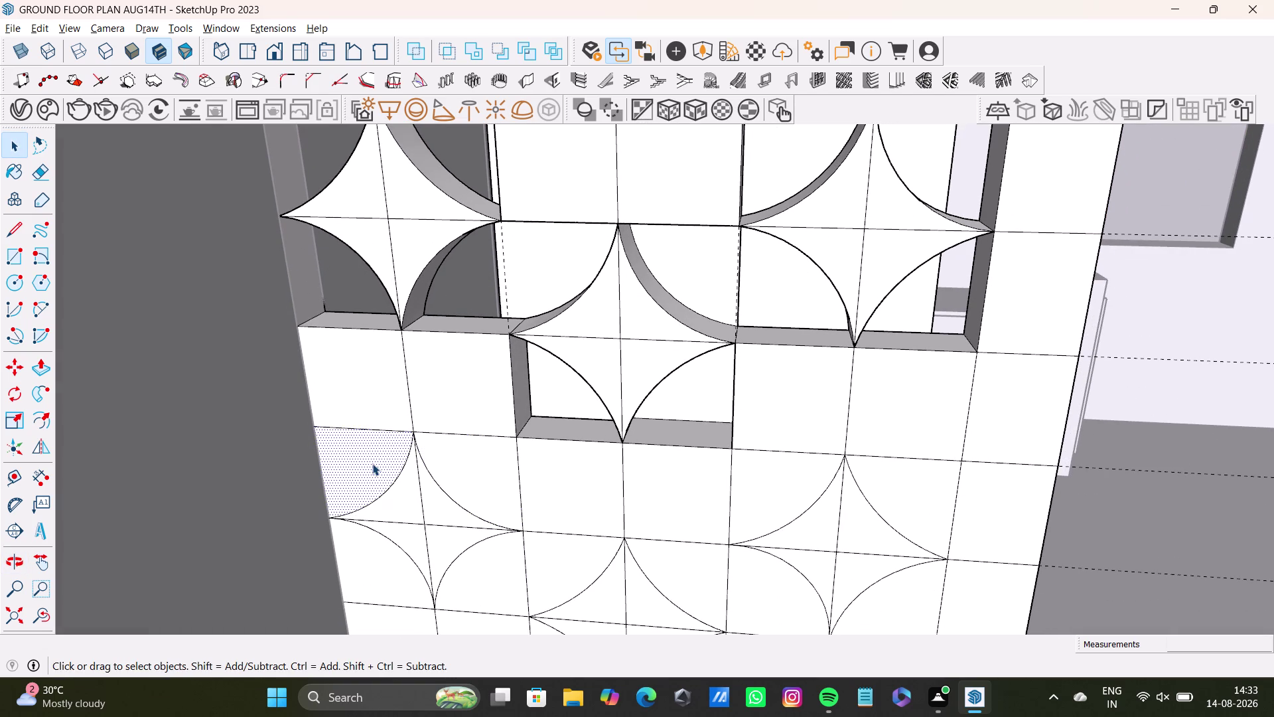
key(p)
drag(371, 464, 352, 306)
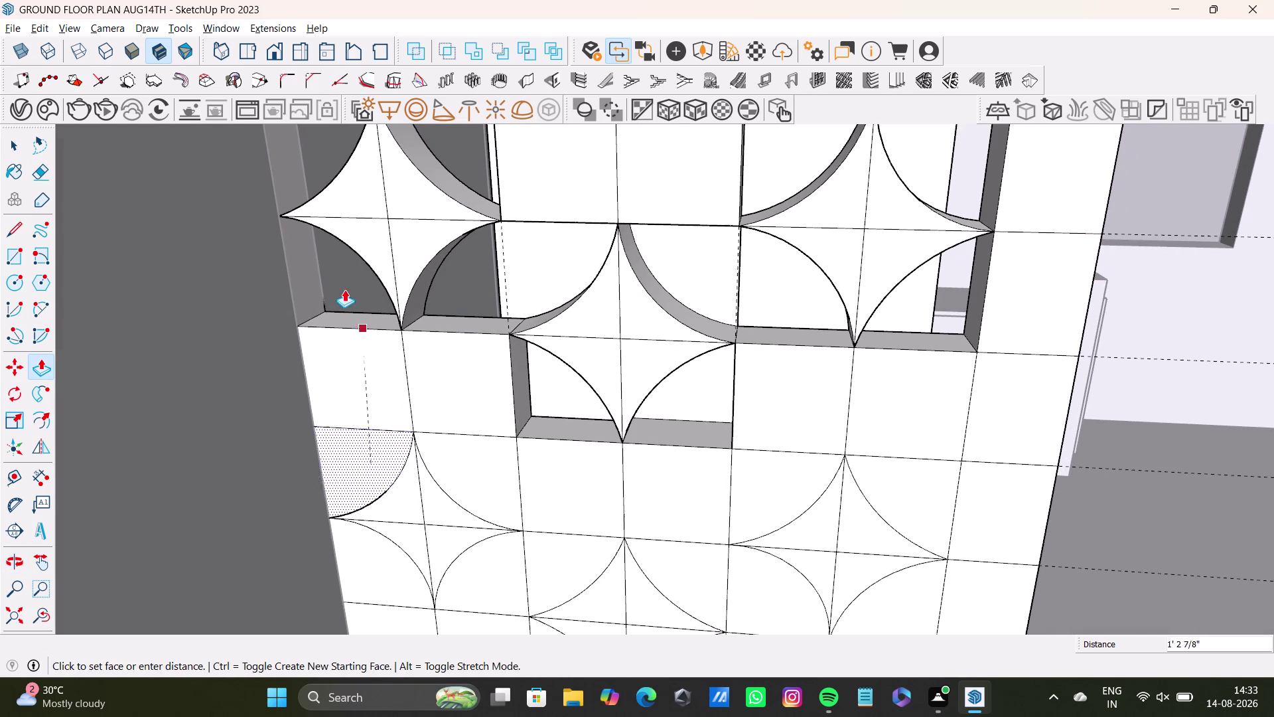
drag(352, 306, 322, 278)
middle_drag(370, 418, 426, 412)
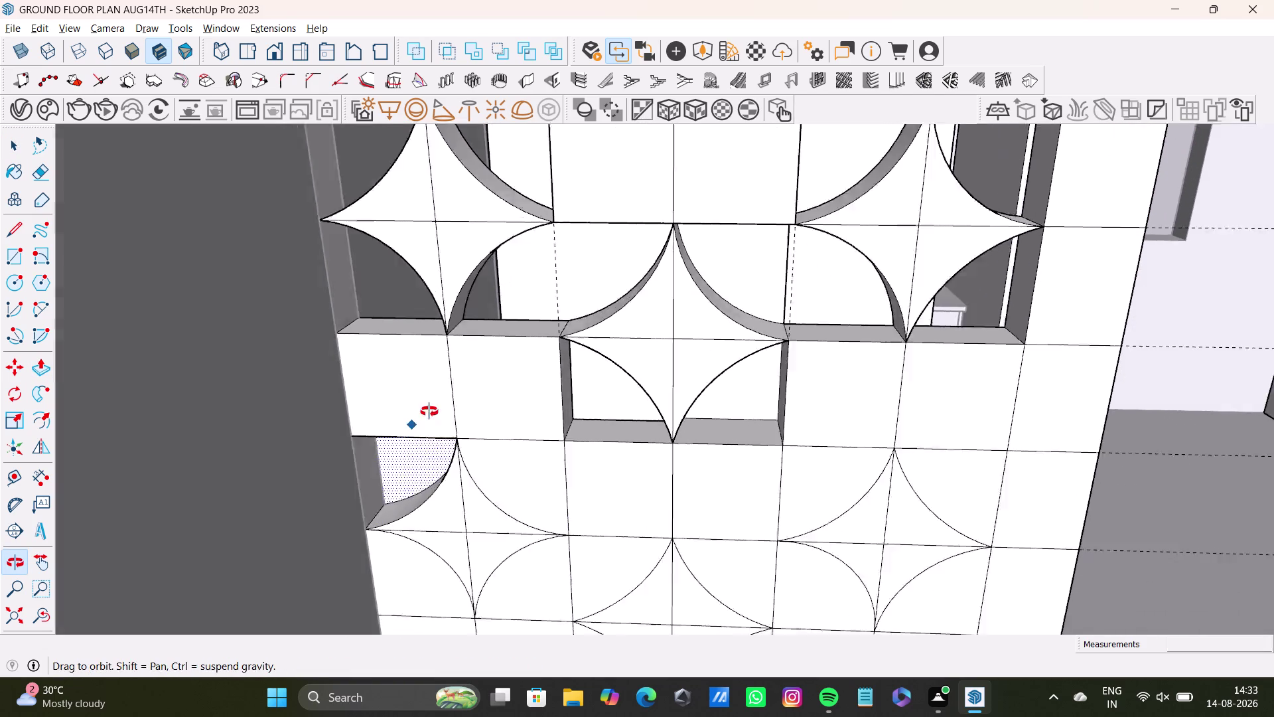
middle_drag(426, 412, 482, 412)
scroll(down, 3)
scroll(down, 3)
middle_drag(584, 489, 439, 516)
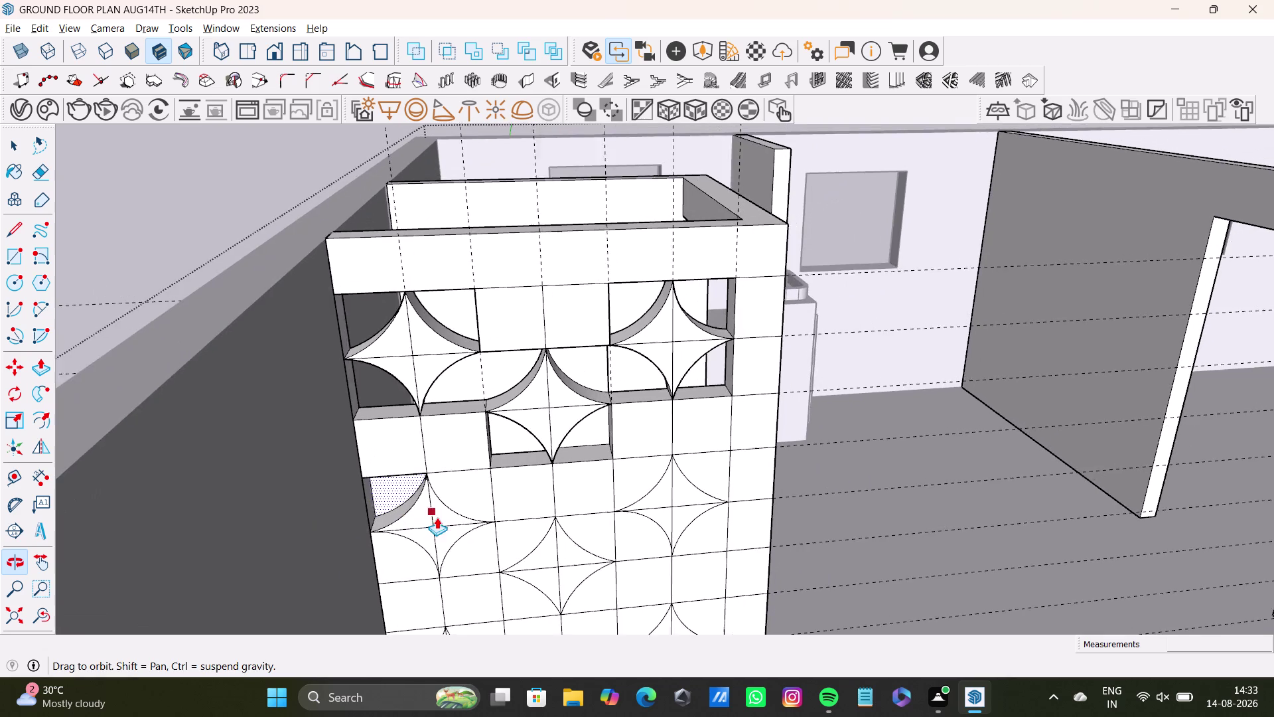
middle_drag(472, 518, 423, 533)
Undo the lower-left push and reselect the lower-left tile face.
key(ctrl+z)
scroll(up, 3)
middle_drag(360, 479, 361, 487)
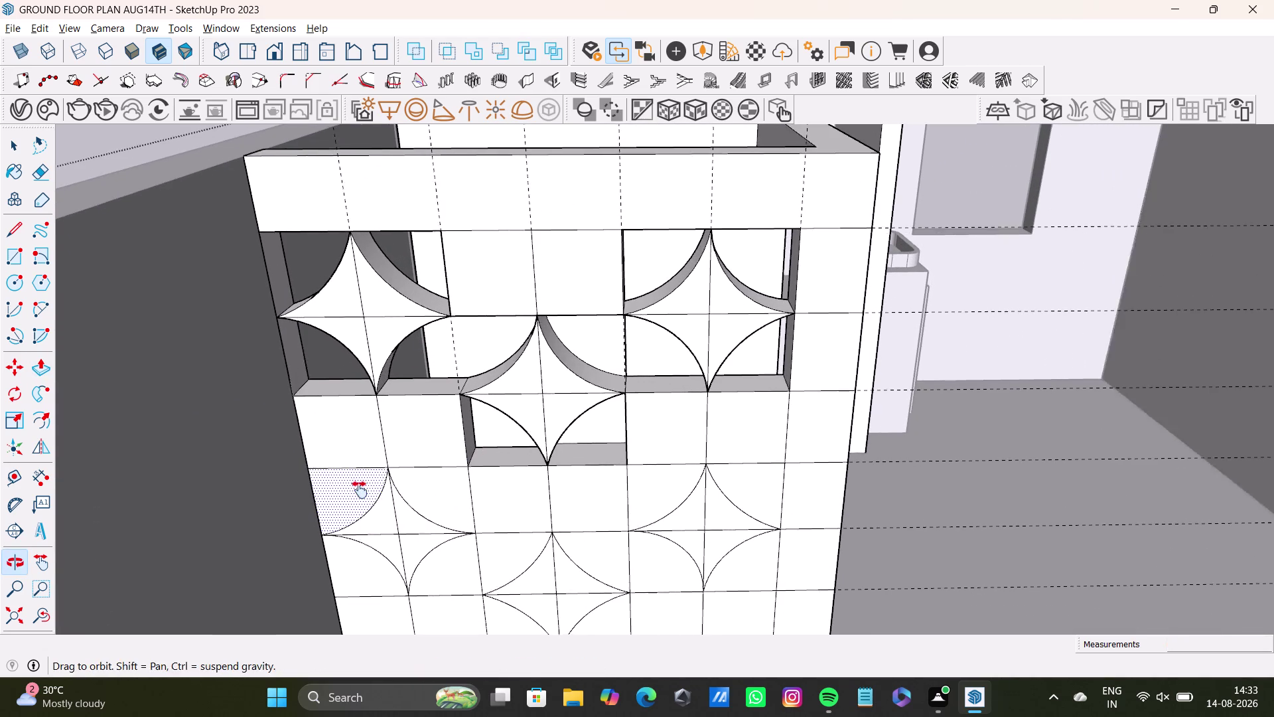
middle_drag(361, 486, 360, 490)
drag(351, 500, 367, 456)
click(312, 365)
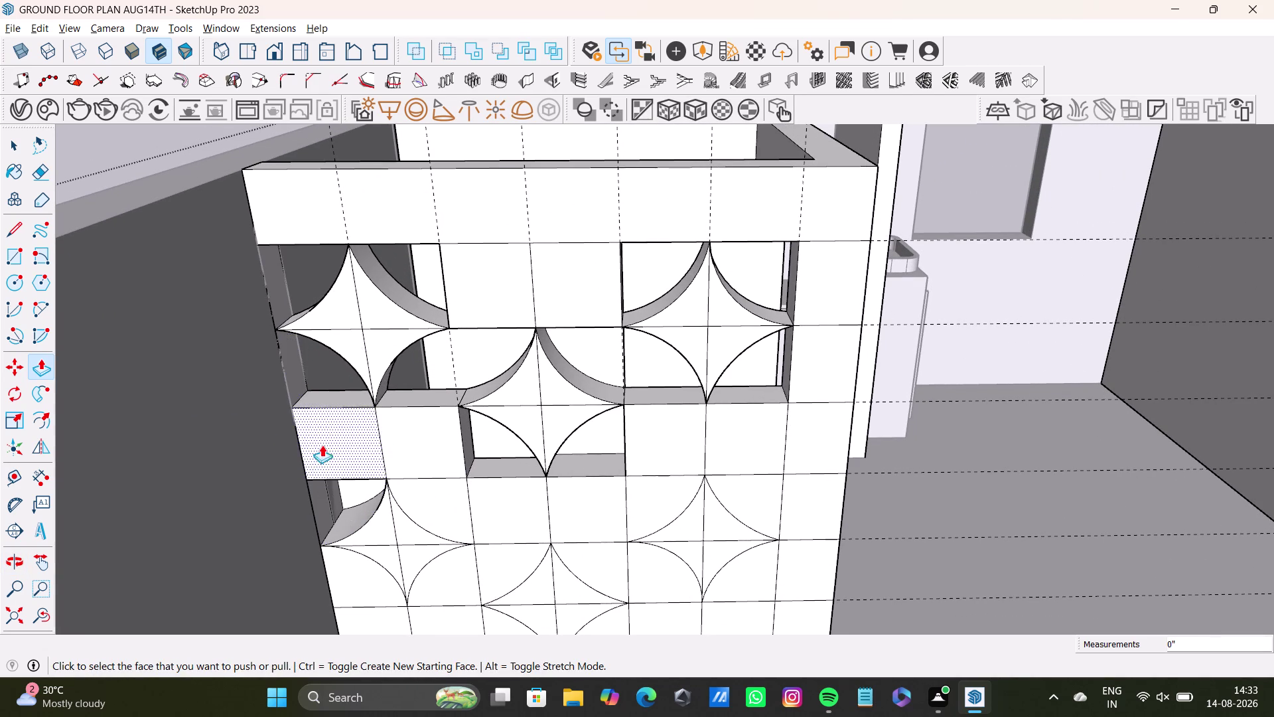
Check the back of the wall from above and undo the last change.
middle_drag(397, 487, 418, 409)
middle_drag(462, 403, 141, 582)
middle_drag(287, 281, 248, 462)
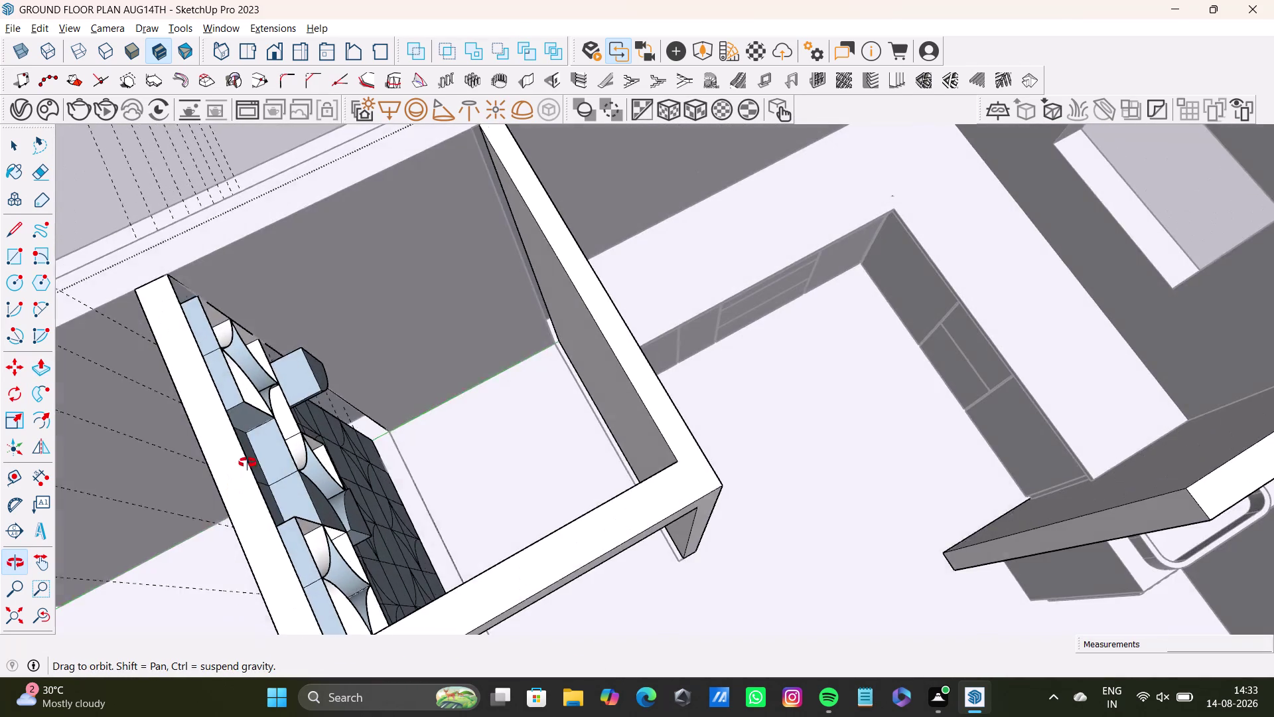
middle_drag(248, 462, 515, 356)
key(ctrl+z)
scroll(up, 3)
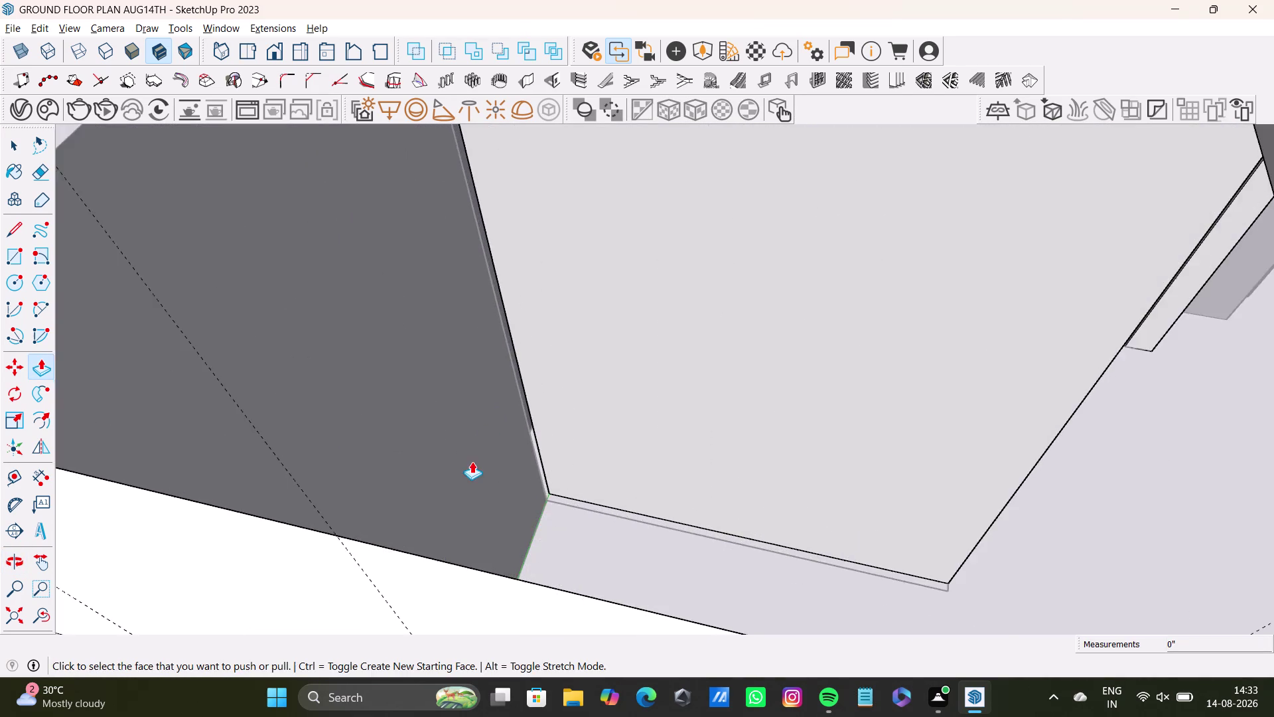
Inspect the star openings from behind the partition wall.
middle_drag(471, 461, 499, 349)
middle_drag(582, 333, 30, 314)
middle_drag(585, 307, 412, 274)
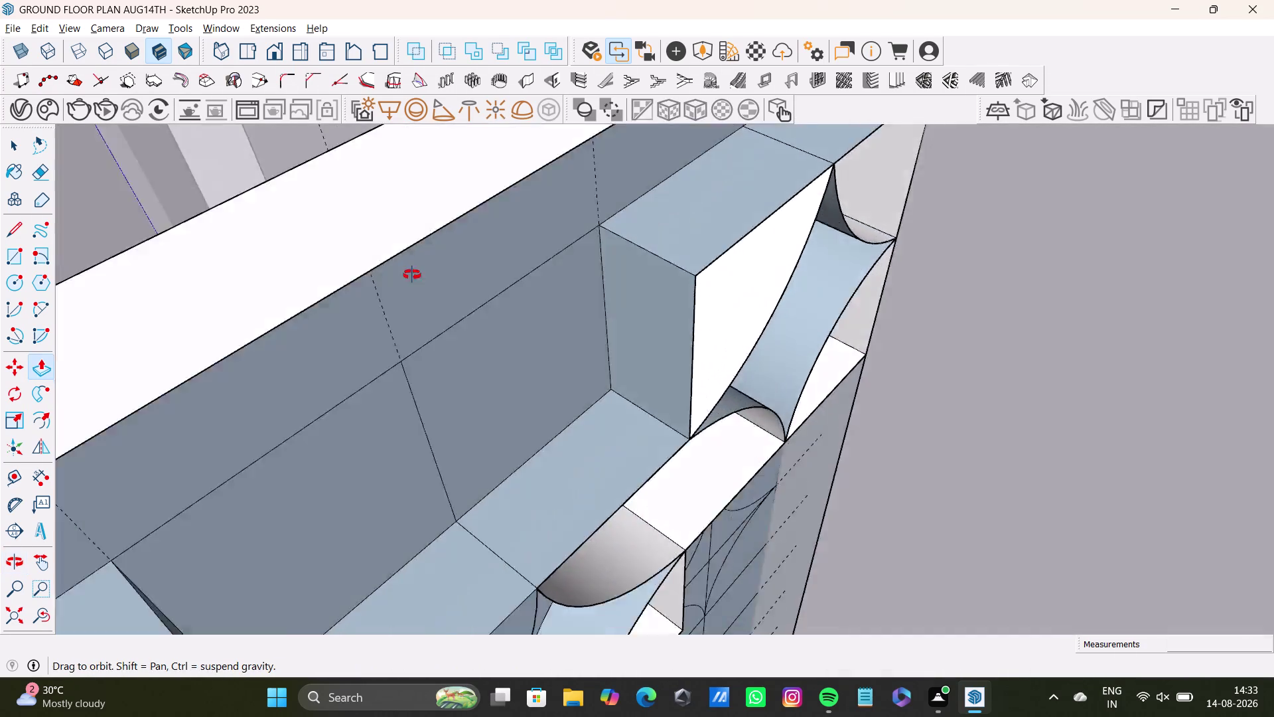
middle_drag(412, 274, 528, 334)
scroll(down, 3)
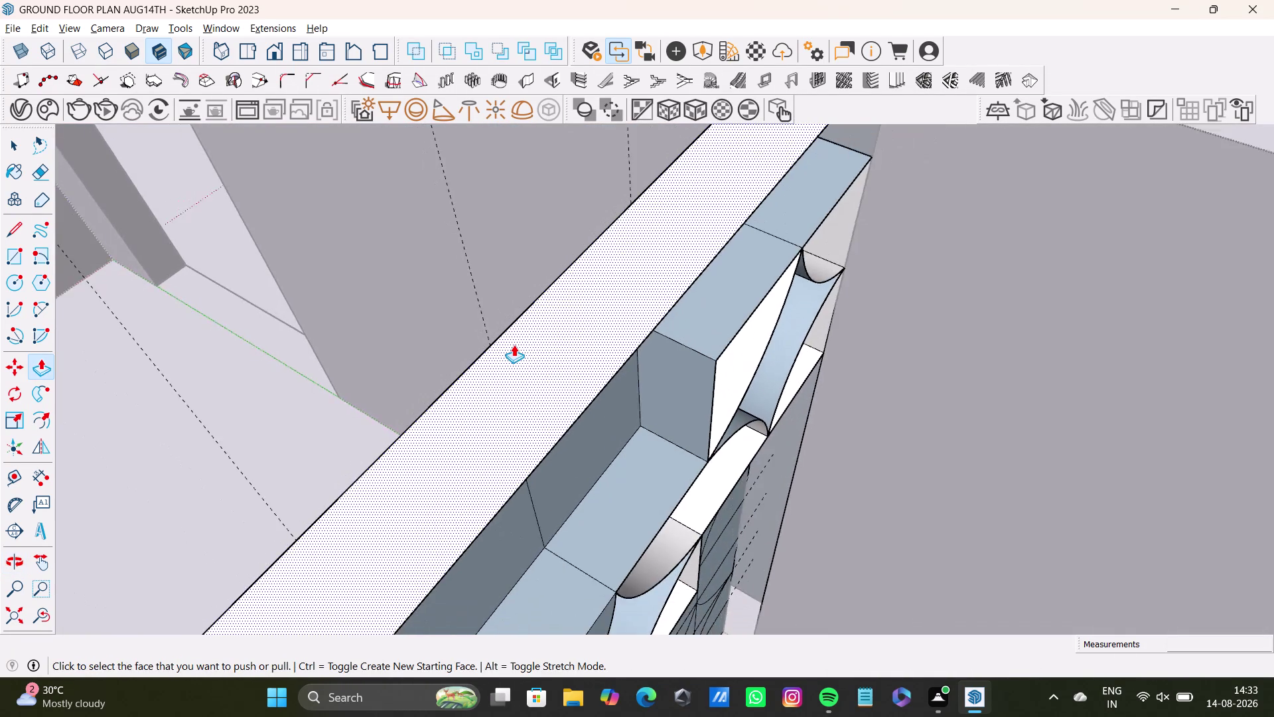
scroll(down, 3)
middle_drag(529, 430, 949, 433)
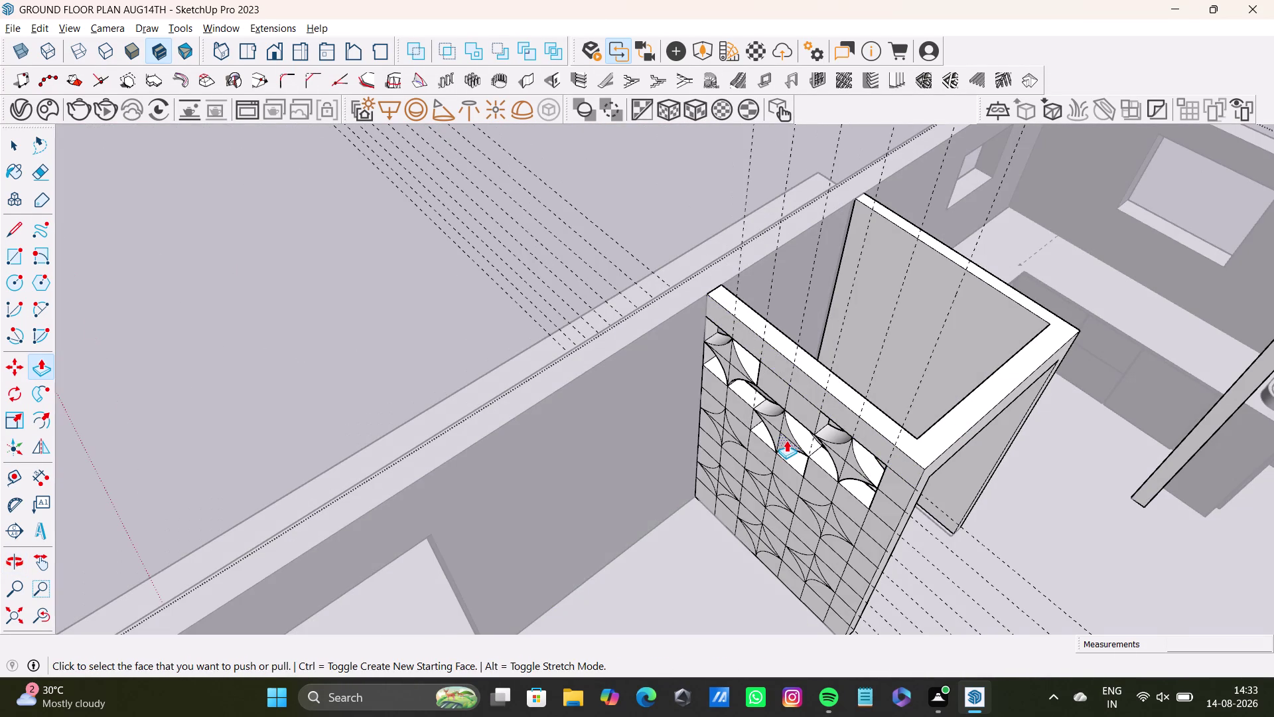
Undo seven recent changes while orbiting over the top of the partition.
key(ctrl+z)
key(ctrl+z)
key(ctrl+z)
middle_drag(846, 377, 300, 326)
middle_drag(389, 364, 549, 435)
key(ctrl+z)
key(ctrl+z)
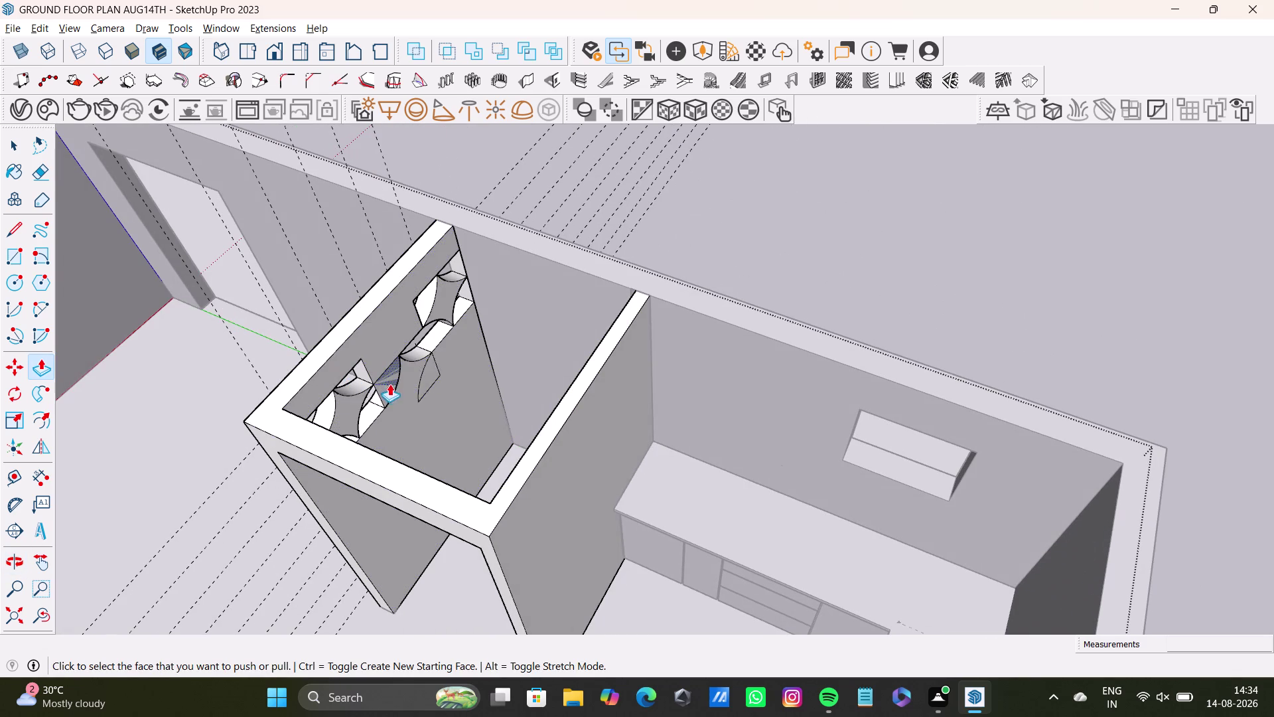
key(ctrl+z)
key(ctrl+z)
Look inside the partition, then orbit back to face the tiled wall.
middle_drag(325, 398, 791, 479)
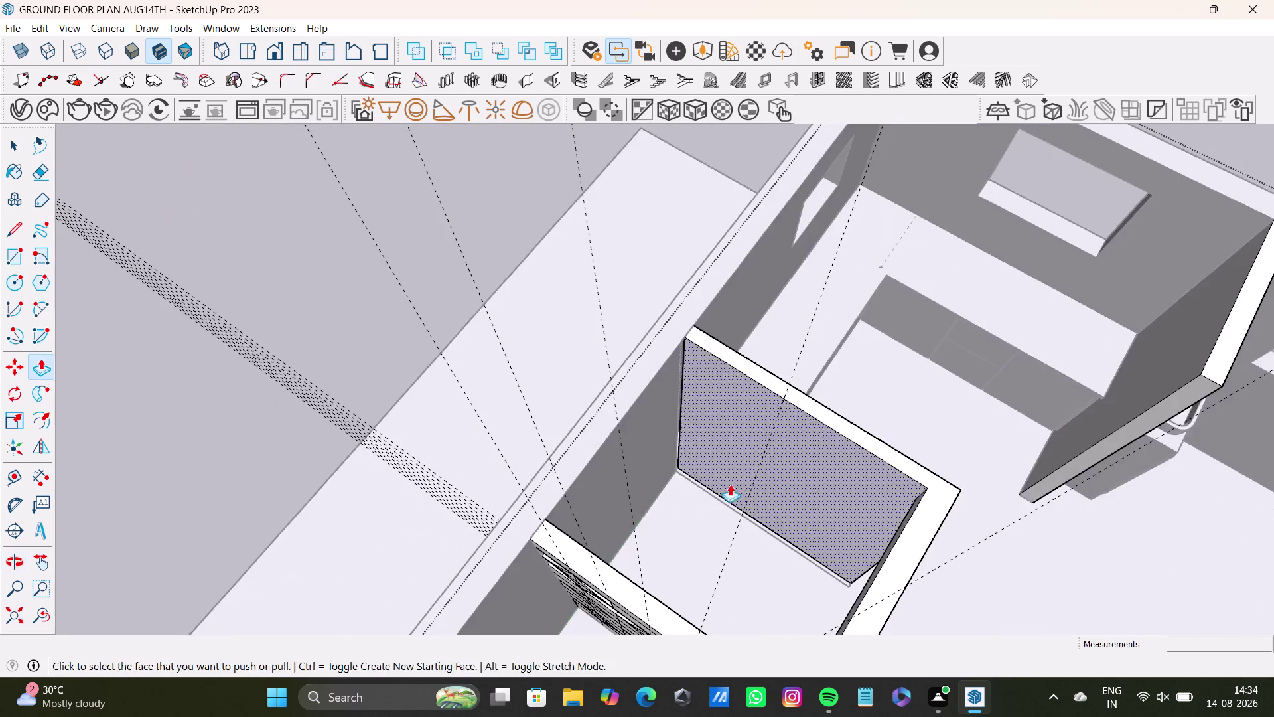
middle_drag(644, 511, 856, 423)
middle_drag(844, 460, 553, 345)
scroll(up, 3)
middle_drag(626, 385, 625, 336)
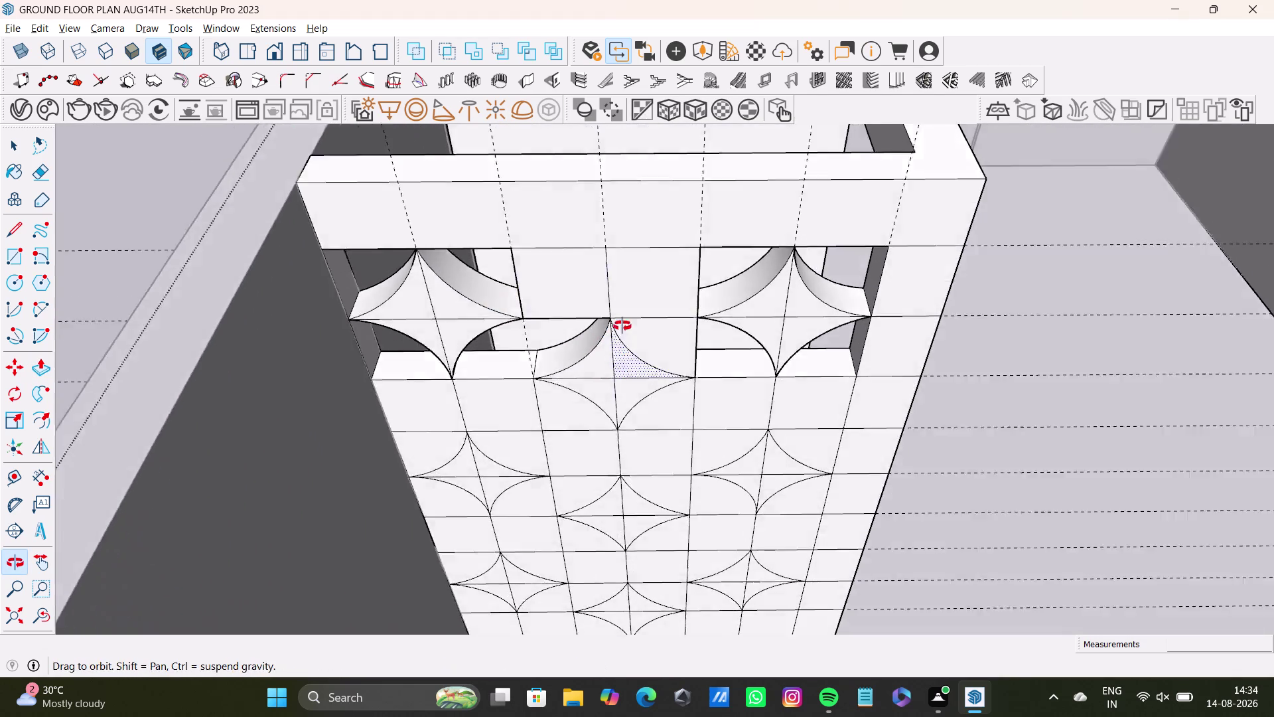
middle_drag(625, 336, 610, 291)
middle_drag(621, 273, 604, 400)
middle_drag(617, 410, 611, 440)
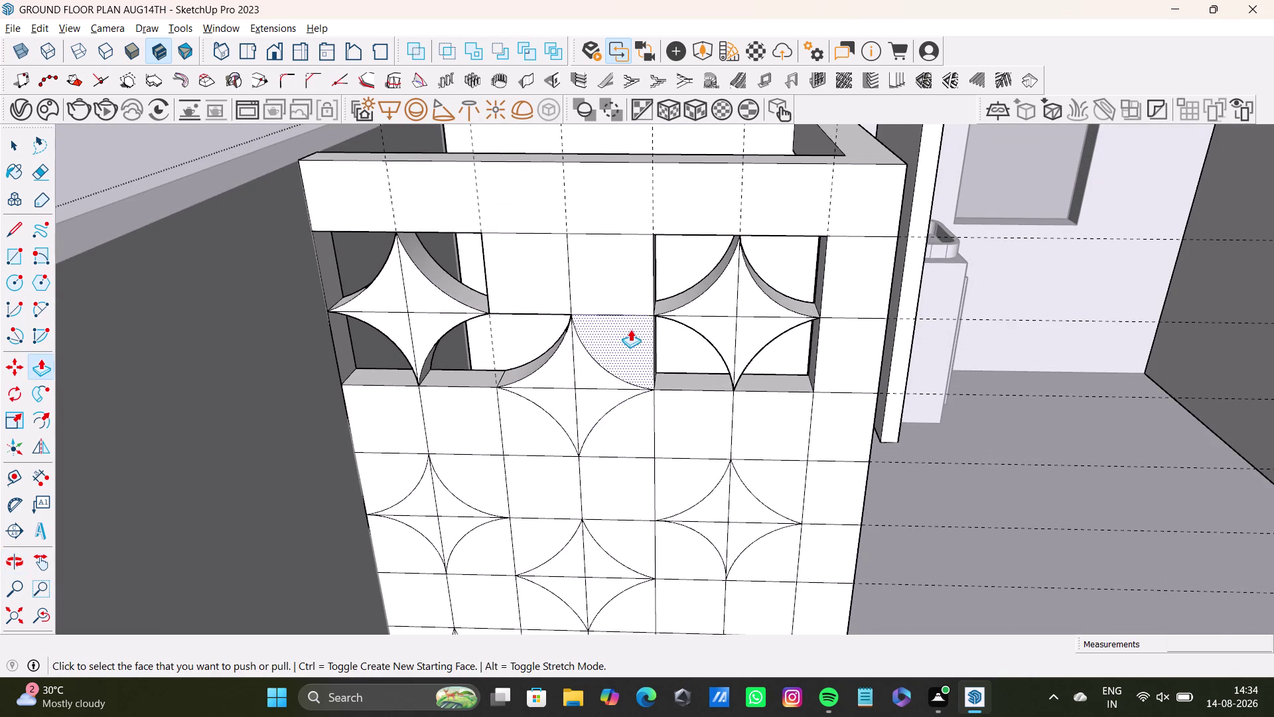
Try pushing the middle quarter piece through the wall, then undo it.
drag(631, 336, 693, 273)
drag(643, 336, 666, 319)
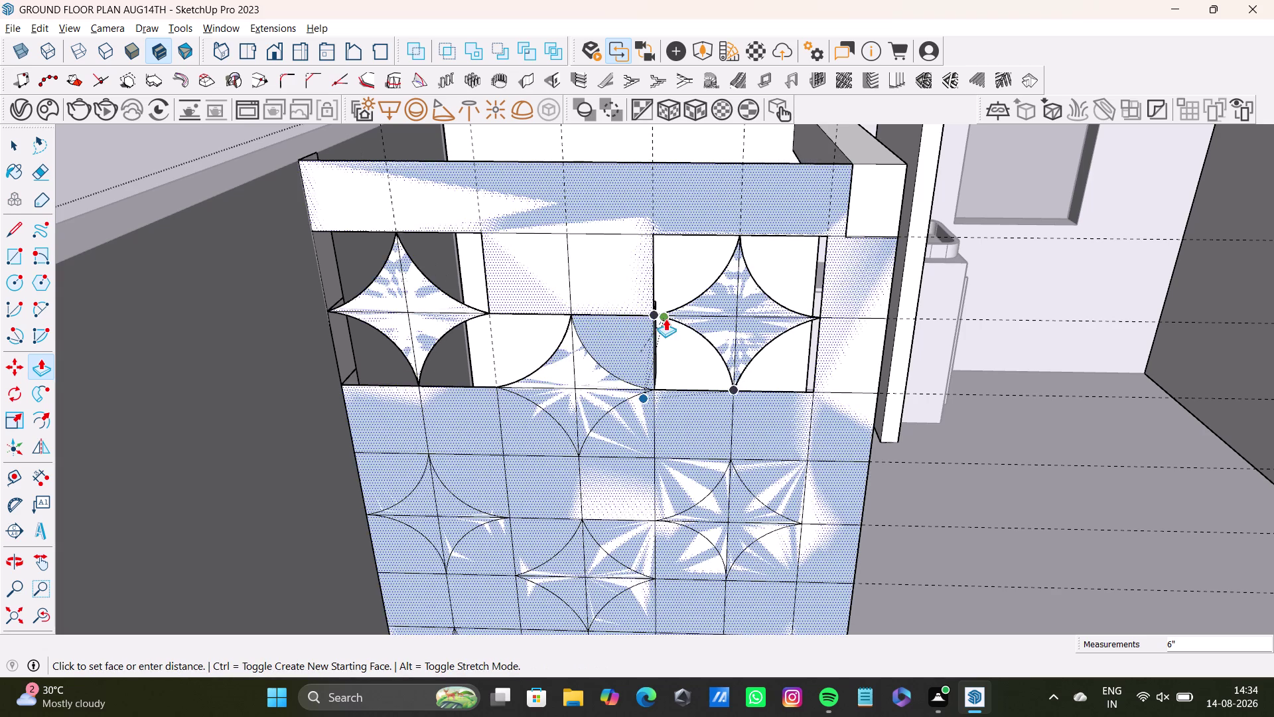
drag(666, 318, 666, 333)
key(ctrl+z)
scroll(up, 3)
middle_drag(624, 336, 466, 355)
middle_drag(365, 354, 379, 314)
key(ctrl+z)
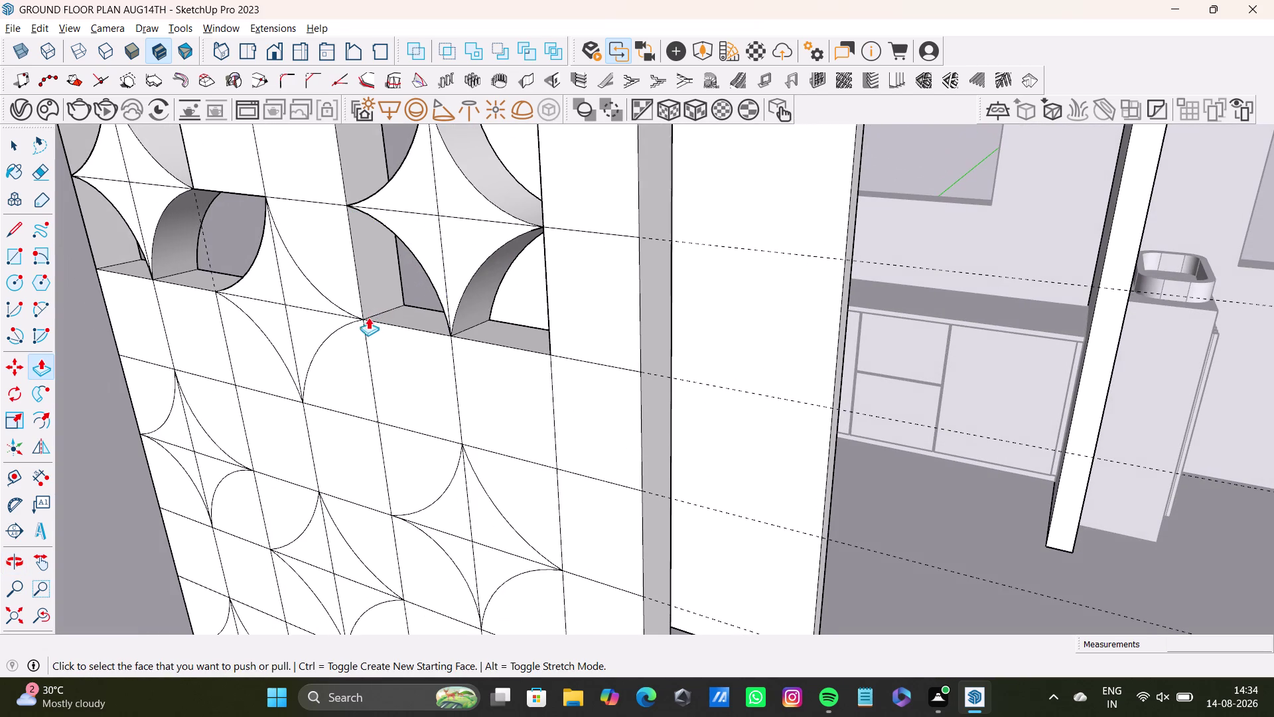
Push the second-row quarter piece inward and check the wall from behind.
drag(346, 268, 370, 264)
drag(364, 259, 390, 253)
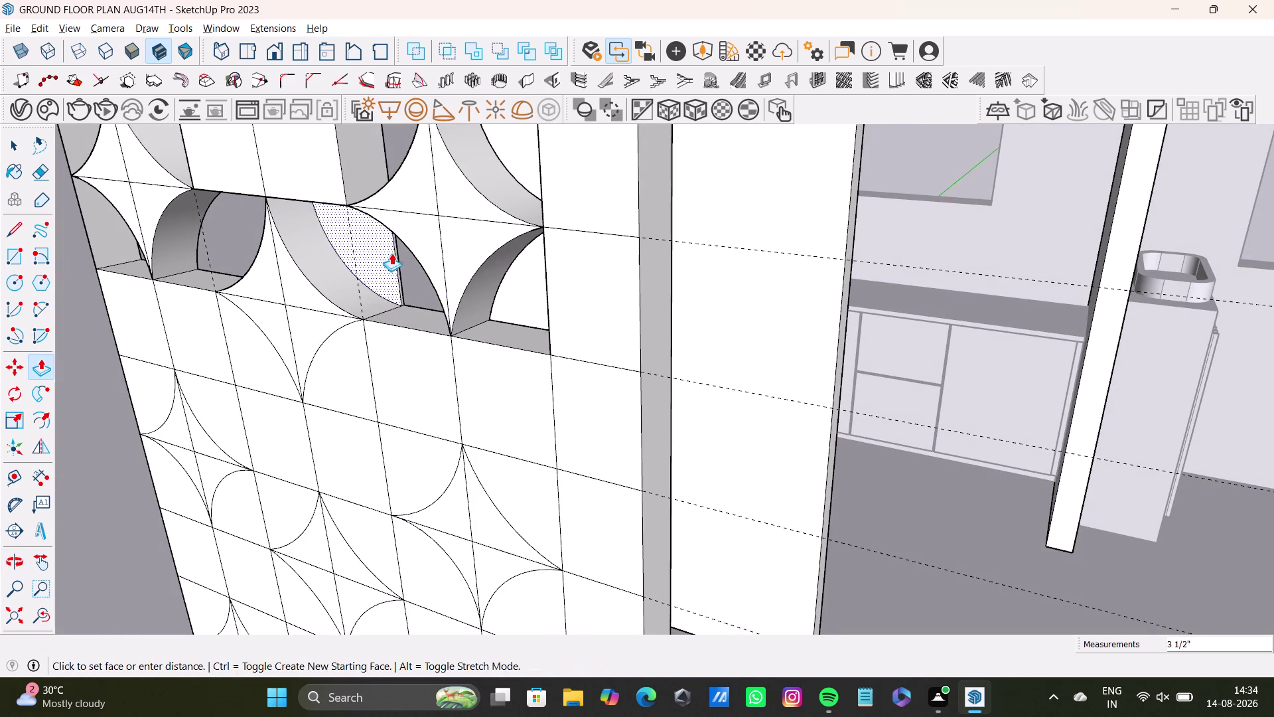
drag(390, 254, 394, 260)
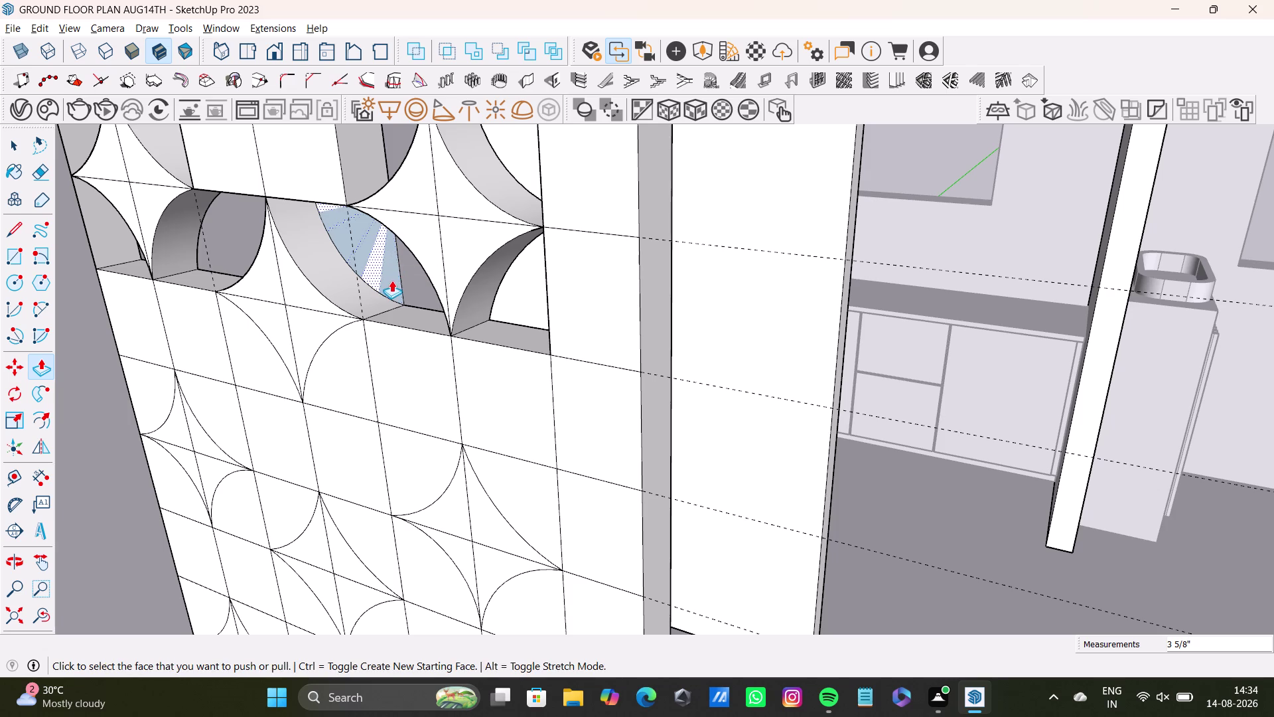
key(space)
click(392, 276)
middle_drag(394, 282, 0, 325)
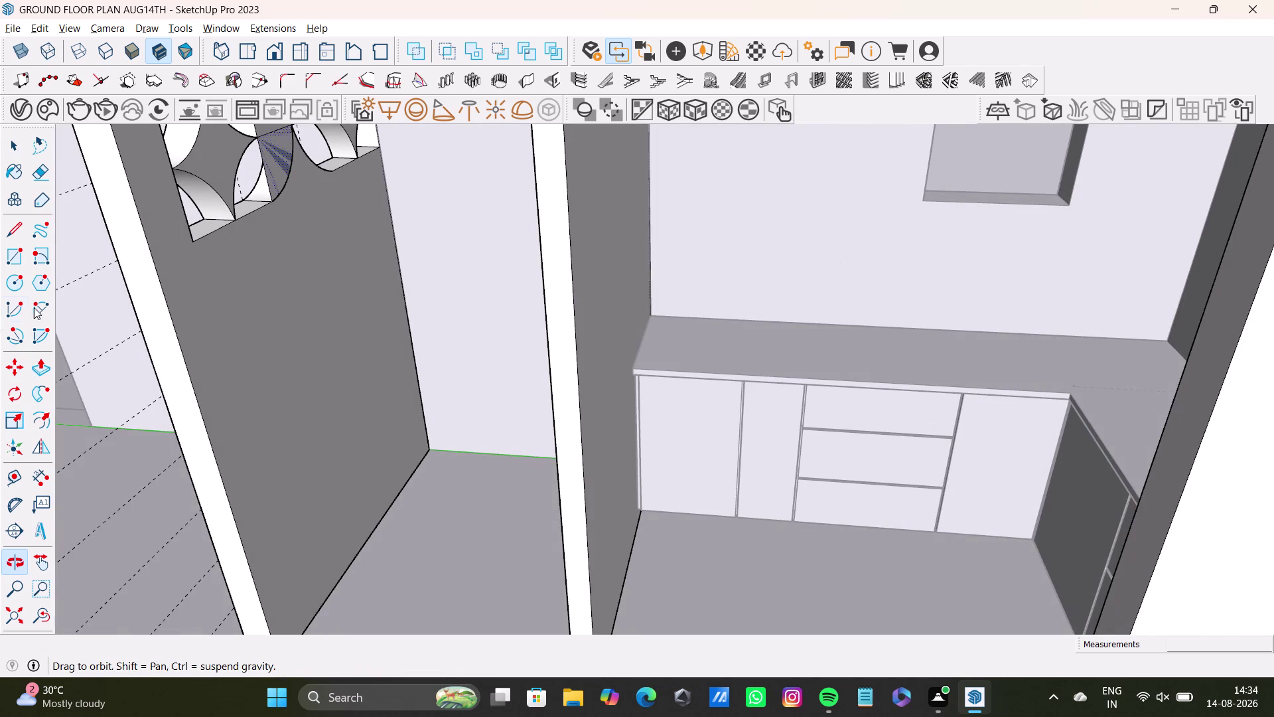
middle_drag(157, 252, 557, 291)
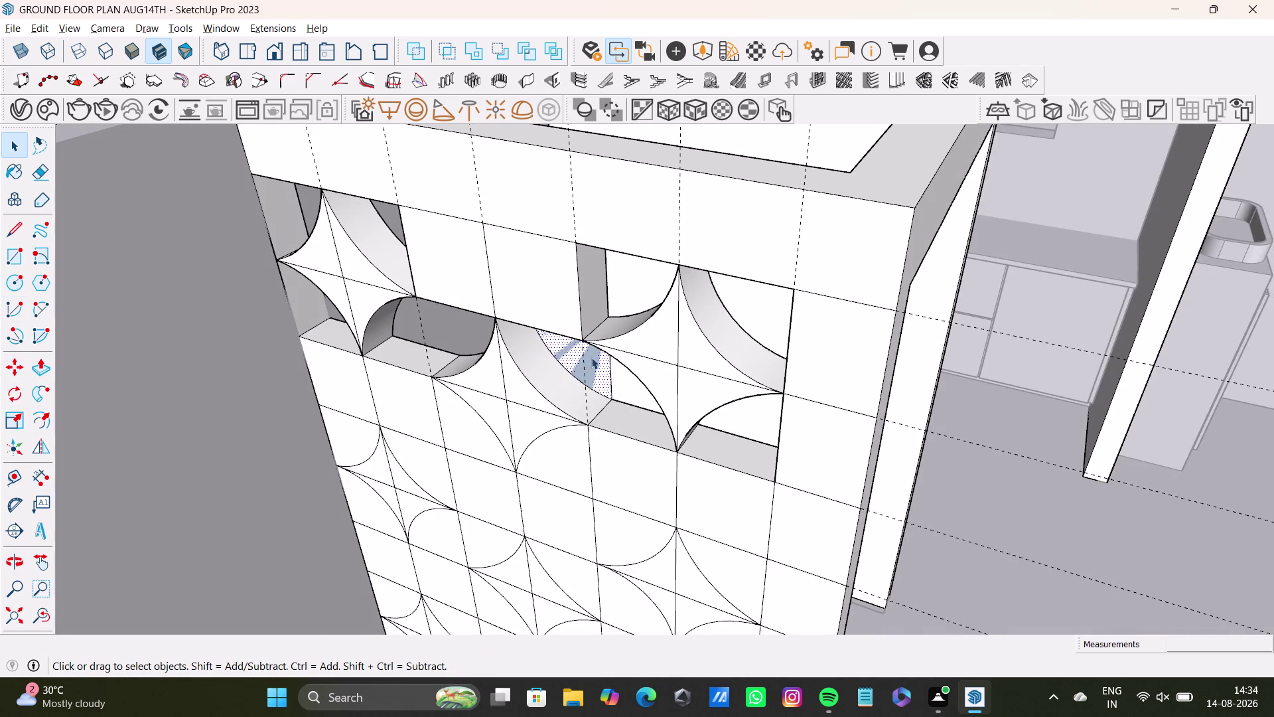
Delete a leftover face inside the opening, then undo after viewing another side.
key(Delete)
click(586, 357)
key(Delete)
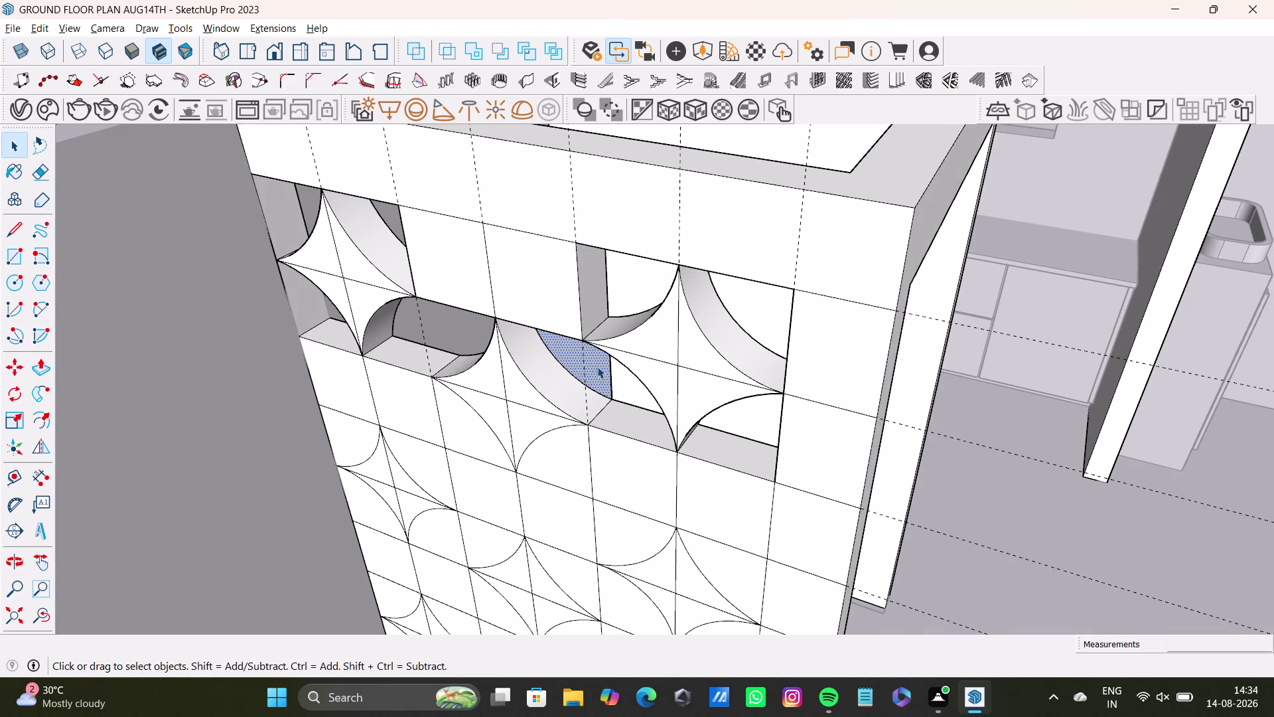
middle_drag(611, 382, 82, 275)
key(ctrl+z)
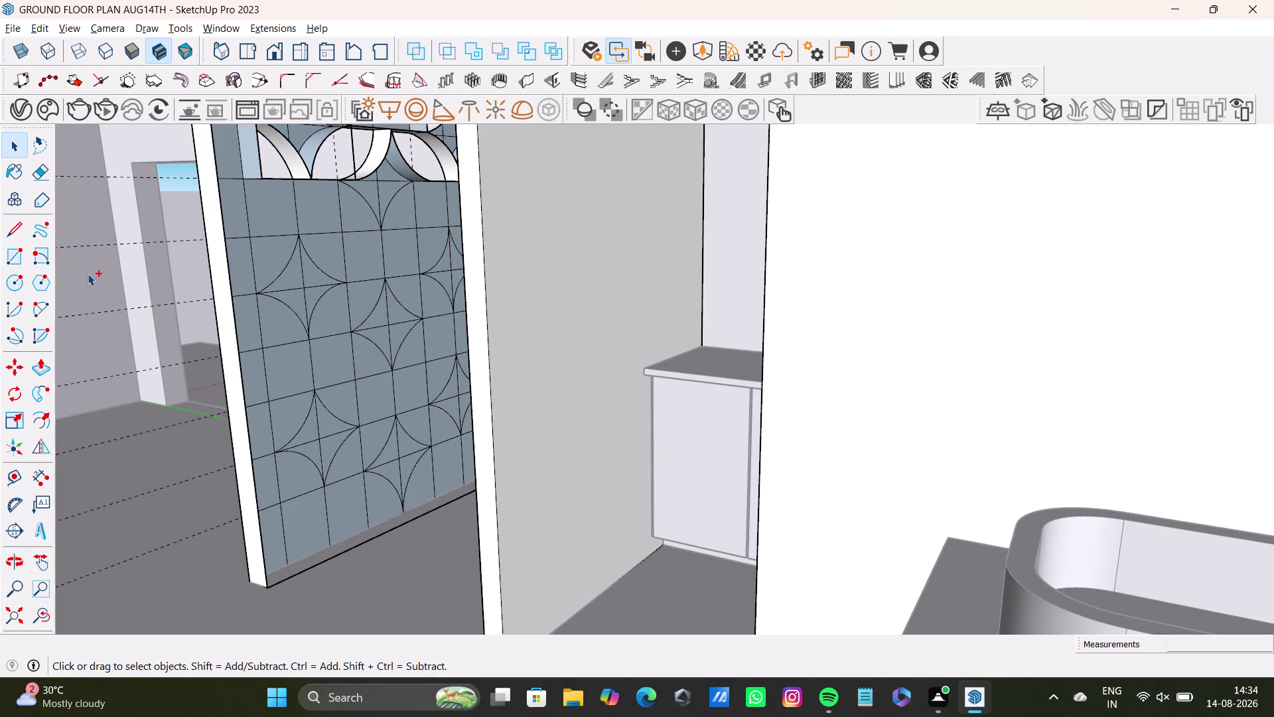
Orbit and zoom into a close view of the opening with the leftover face.
middle_drag(291, 292, 641, 389)
middle_drag(452, 426, 740, 438)
middle_drag(689, 434, 683, 429)
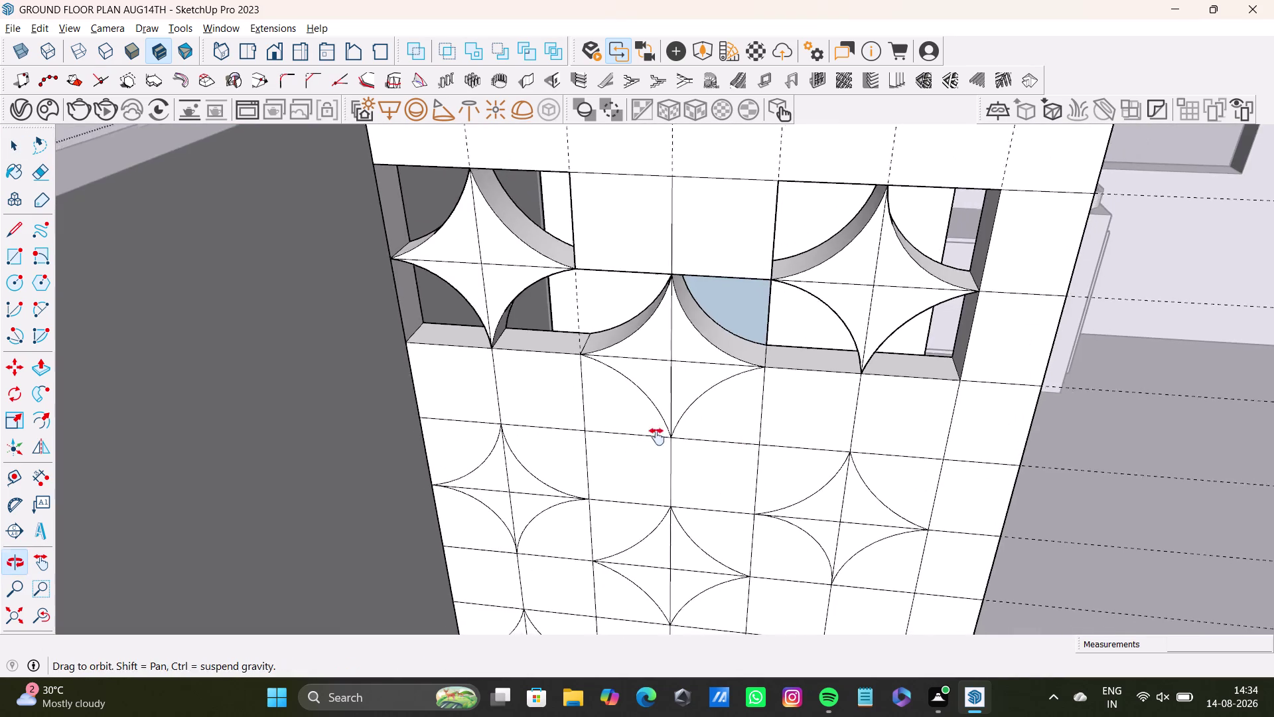
middle_drag(682, 430, 545, 556)
scroll(up, 3)
middle_drag(564, 488, 576, 448)
scroll(up, 3)
middle_drag(562, 380, 493, 374)
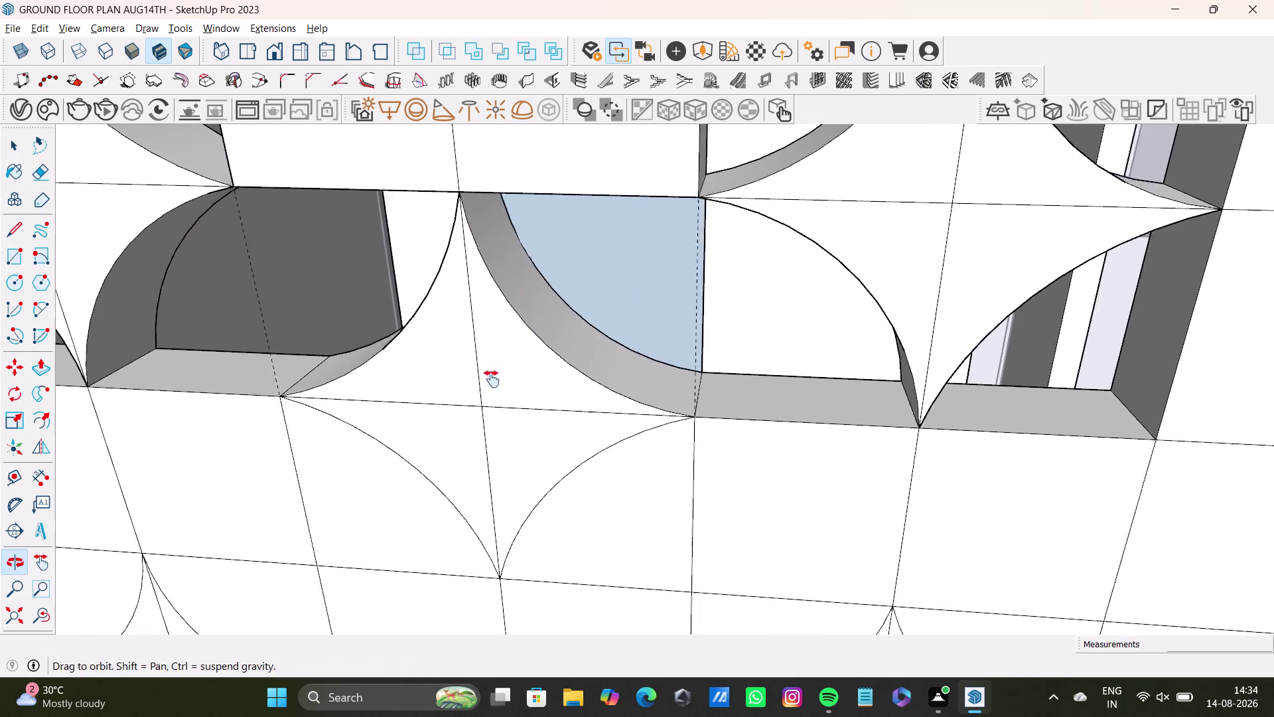
middle_drag(493, 374, 486, 394)
scroll(down, 3)
middle_drag(517, 386, 488, 476)
middle_drag(496, 450, 507, 302)
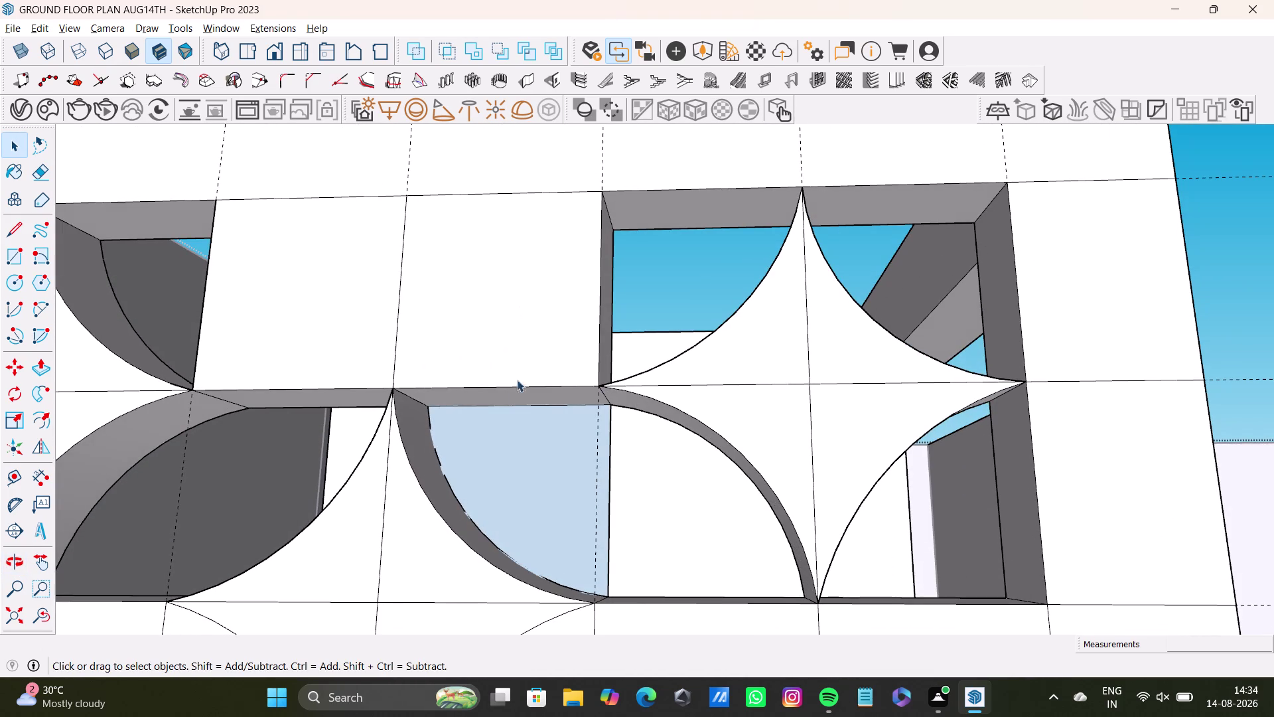
Delete the leftover face and the stray vertical edge from the opening.
click(515, 433)
double_click(523, 448)
double_click(526, 451)
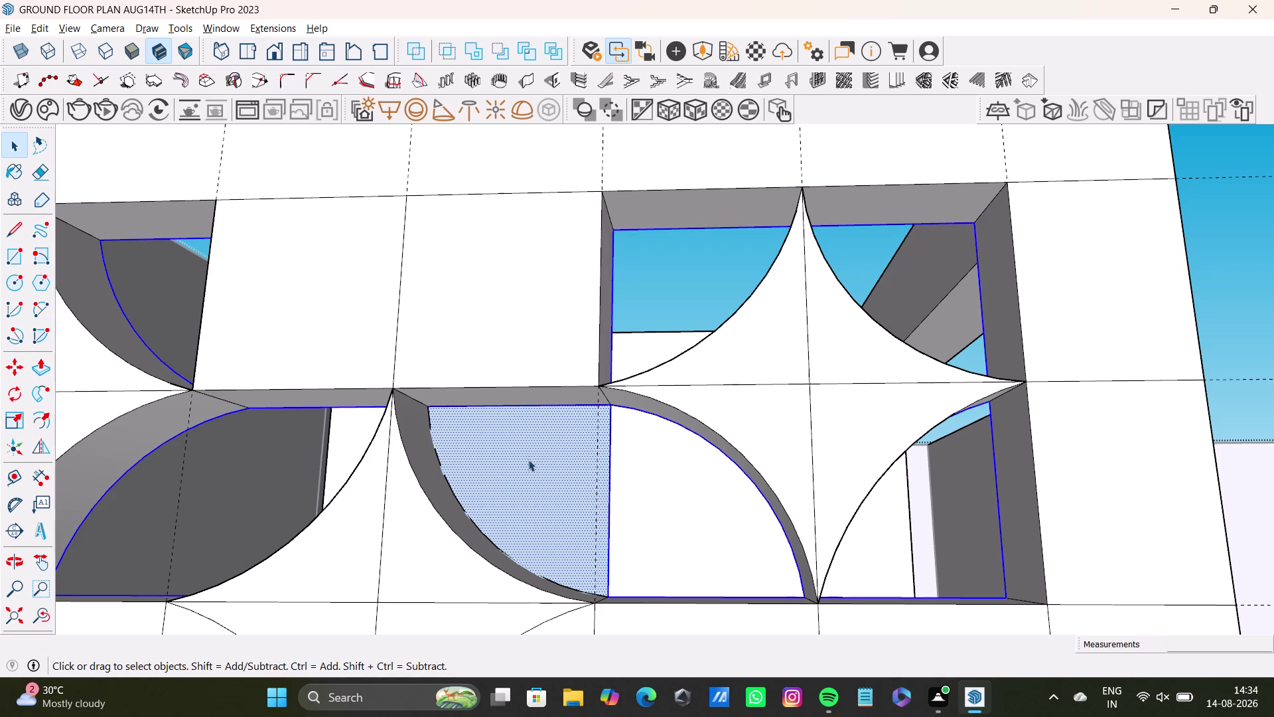
click(528, 459)
click(529, 459)
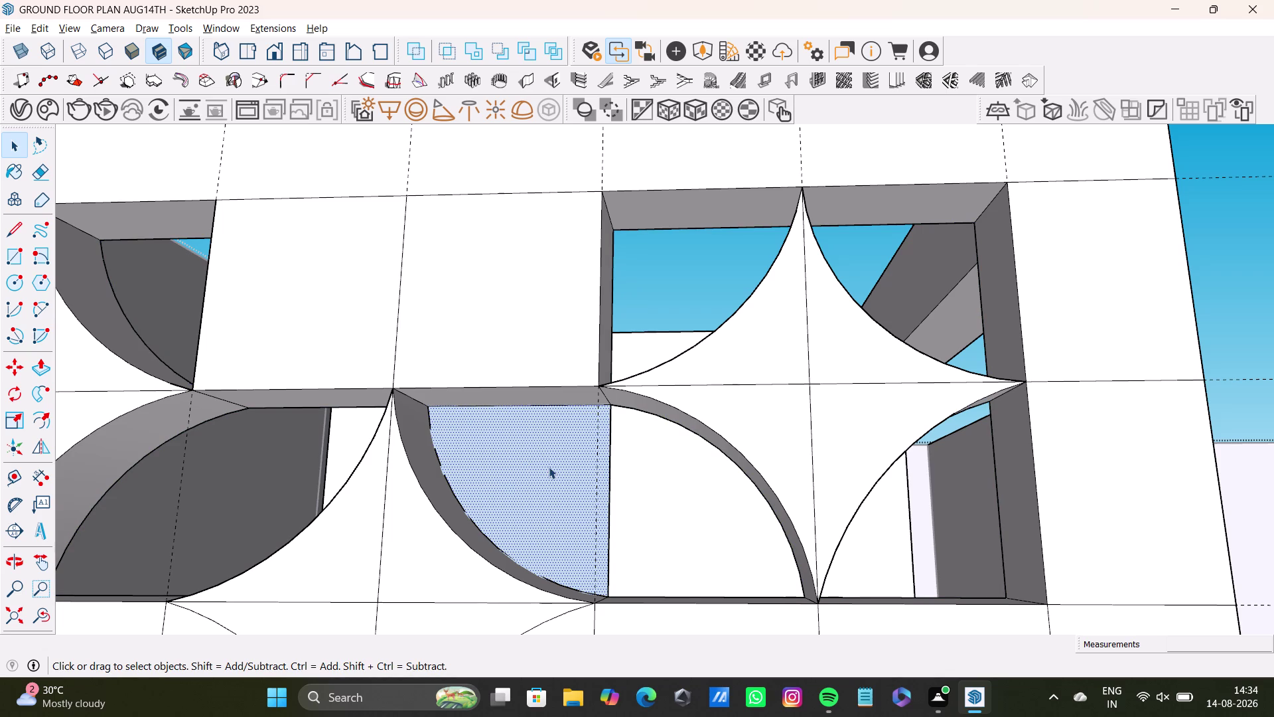
key(Delete)
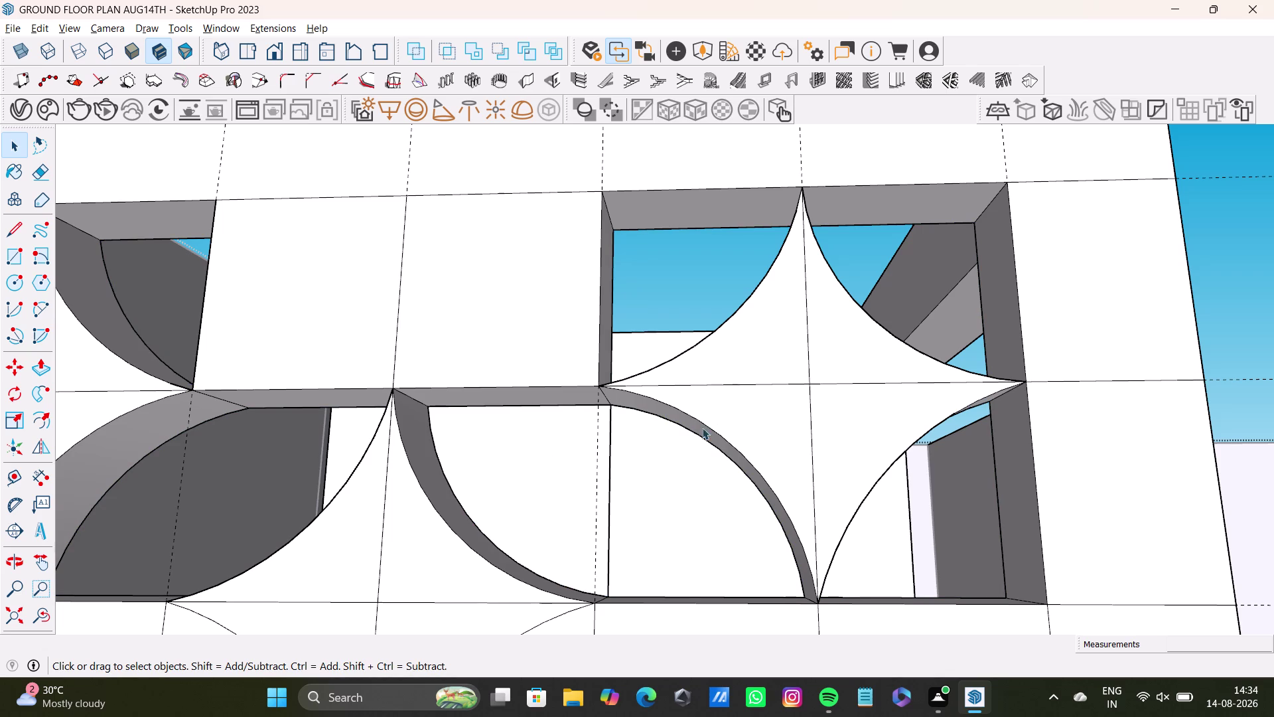
click(610, 533)
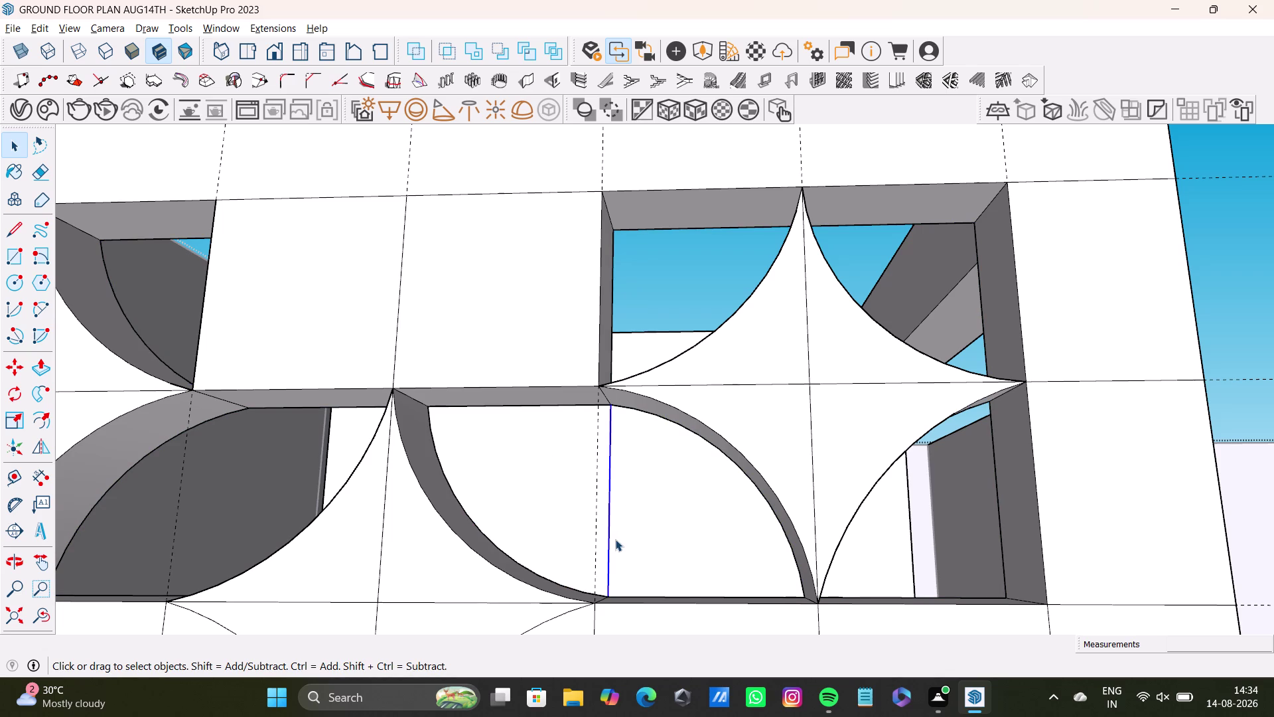
key(Delete)
Orbit around the room to bring the whole partition wall into view.
middle_drag(853, 413, 77, 534)
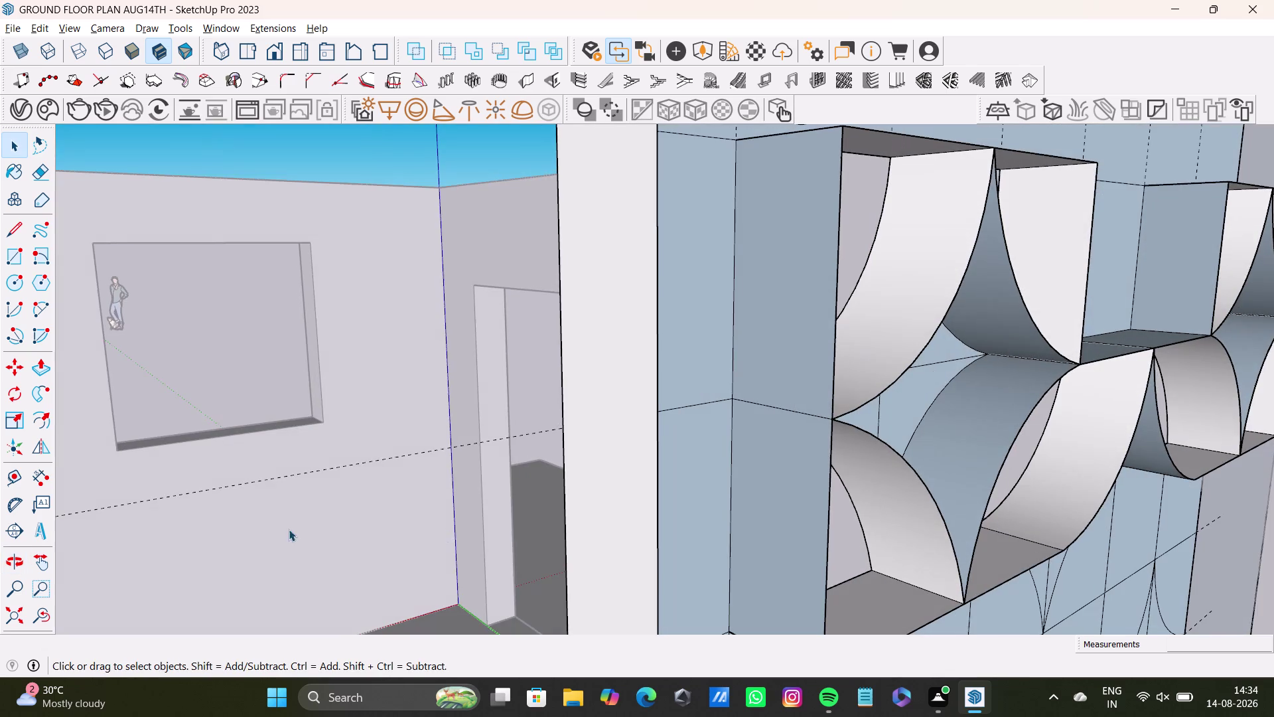
scroll(down, 3)
middle_drag(529, 416, 741, 492)
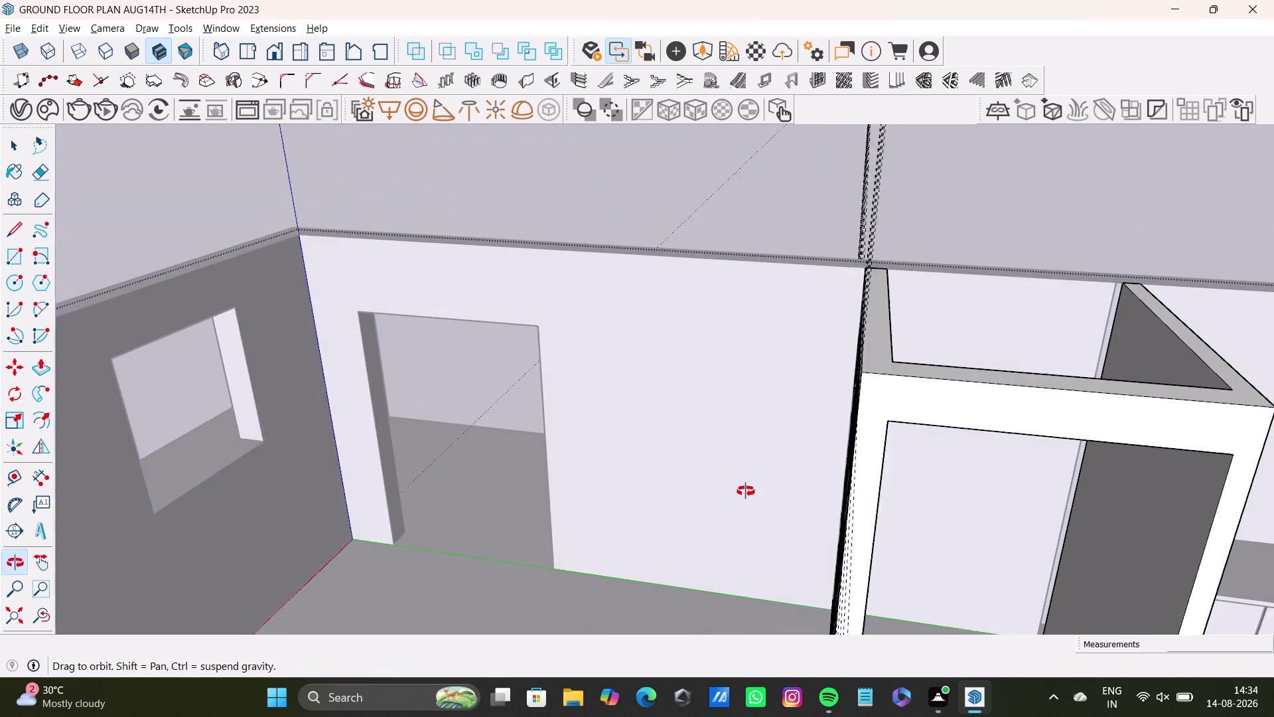
middle_drag(740, 492, 746, 491)
key(ctrl+z)
key(ctrl+z)
middle_drag(711, 525, 986, 553)
key(ctrl+z)
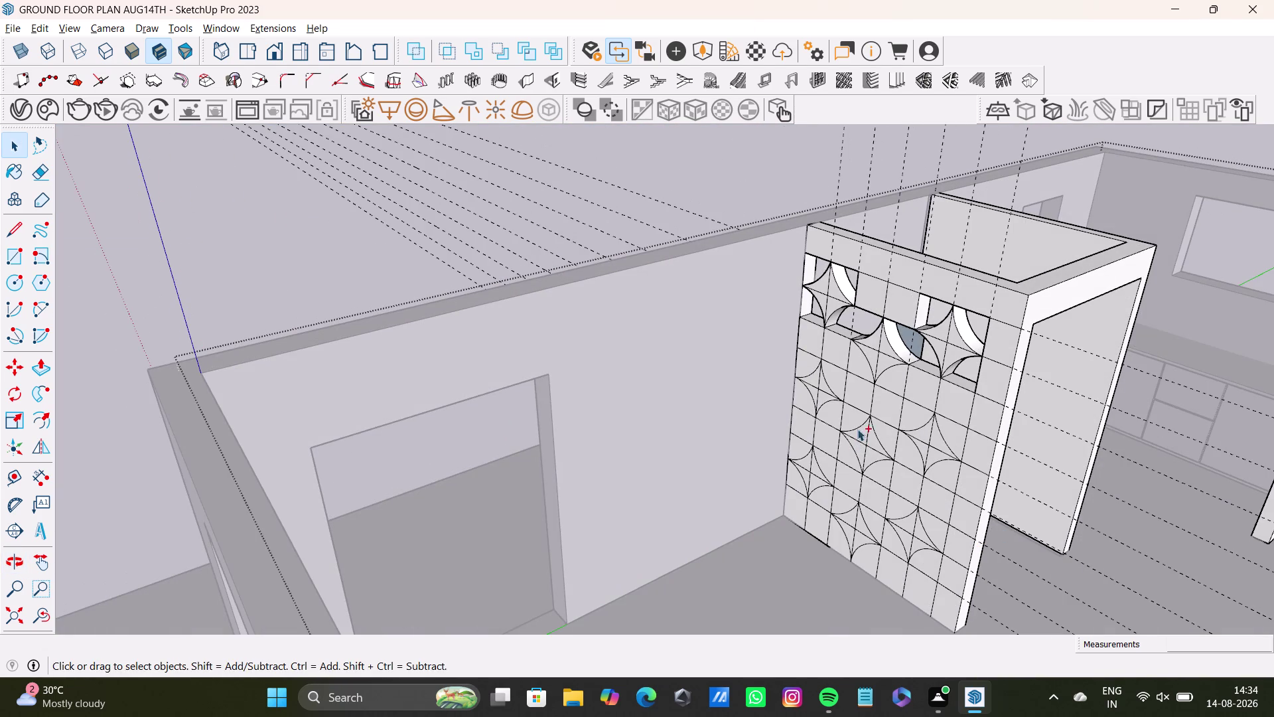
middle_drag(834, 381, 940, 399)
middle_drag(918, 363, 526, 435)
Close in on the lower-row openings and select the uncut quarter-arc face.
scroll(up, 3)
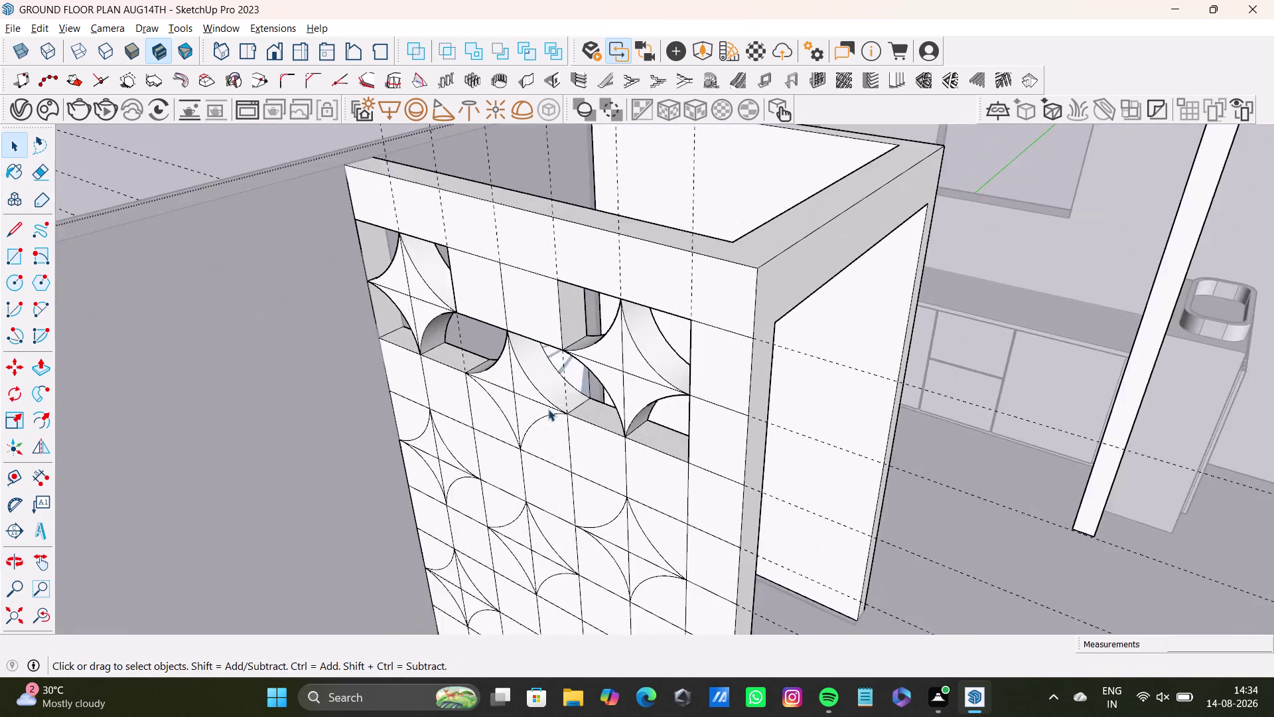
scroll(up, 3)
middle_drag(548, 409, 536, 479)
scroll(up, 3)
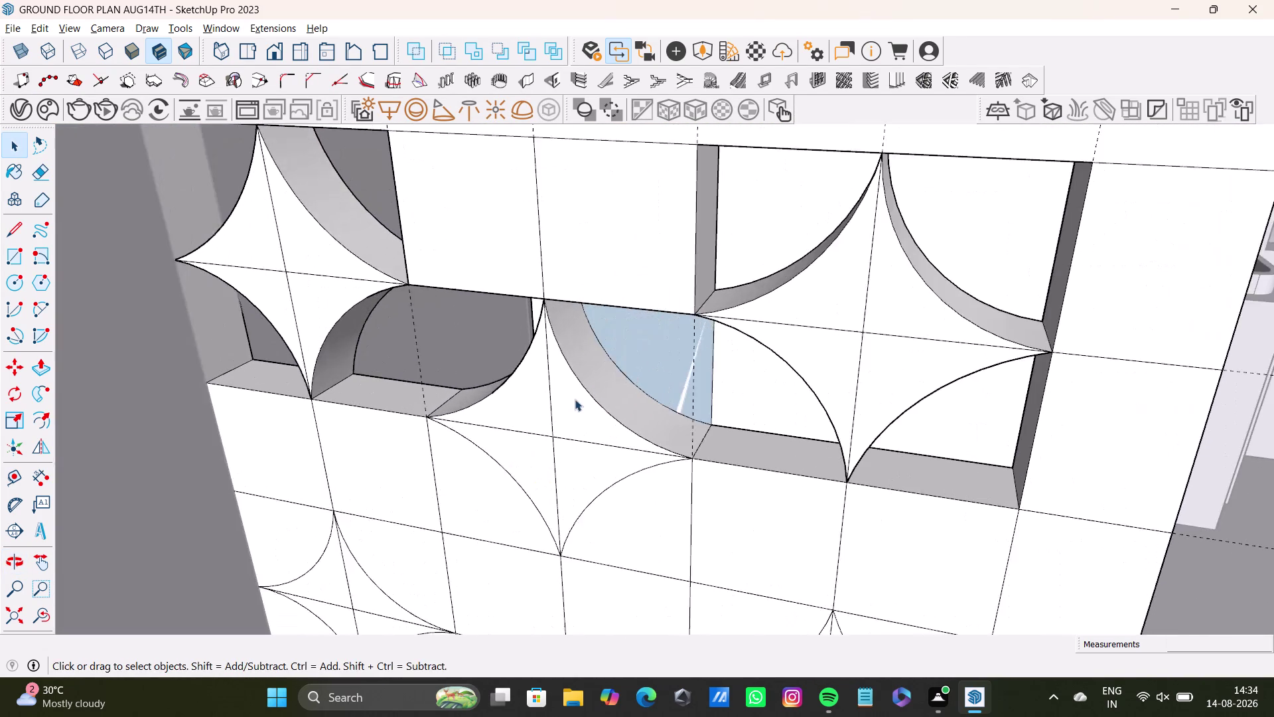
scroll(up, 3)
middle_drag(588, 388, 532, 225)
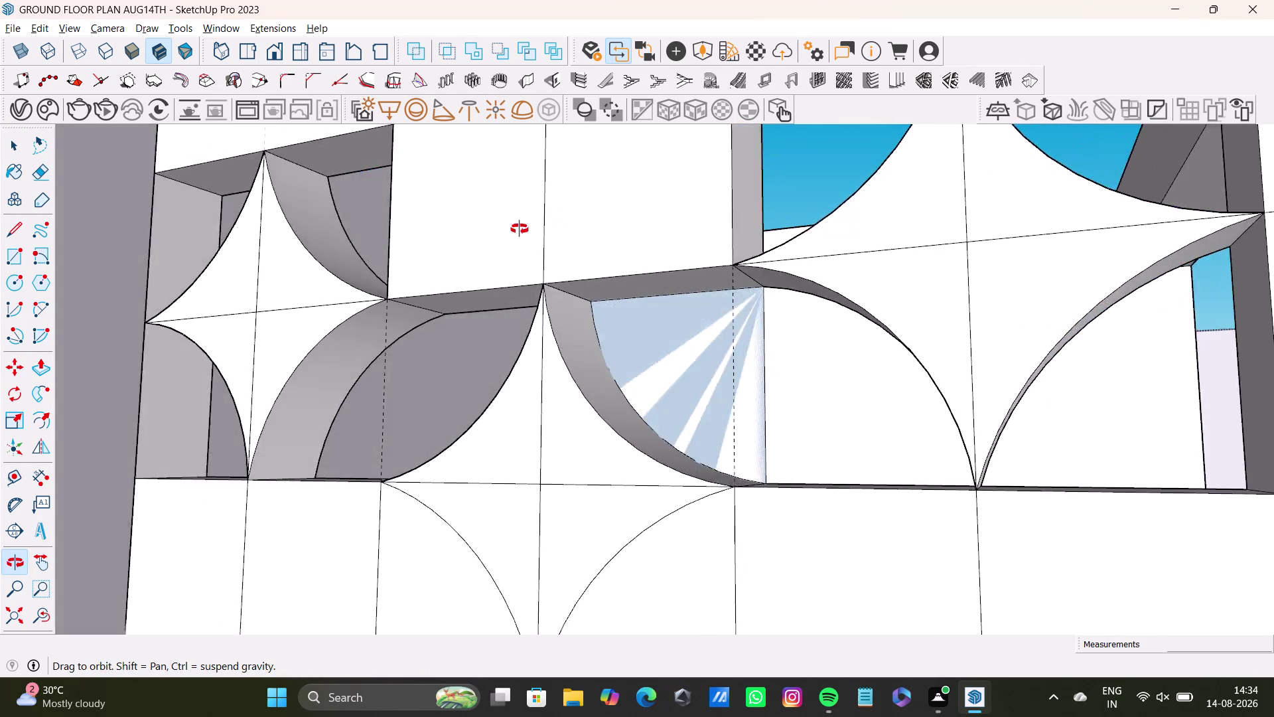
middle_drag(532, 226, 391, 339)
key(ctrl+z)
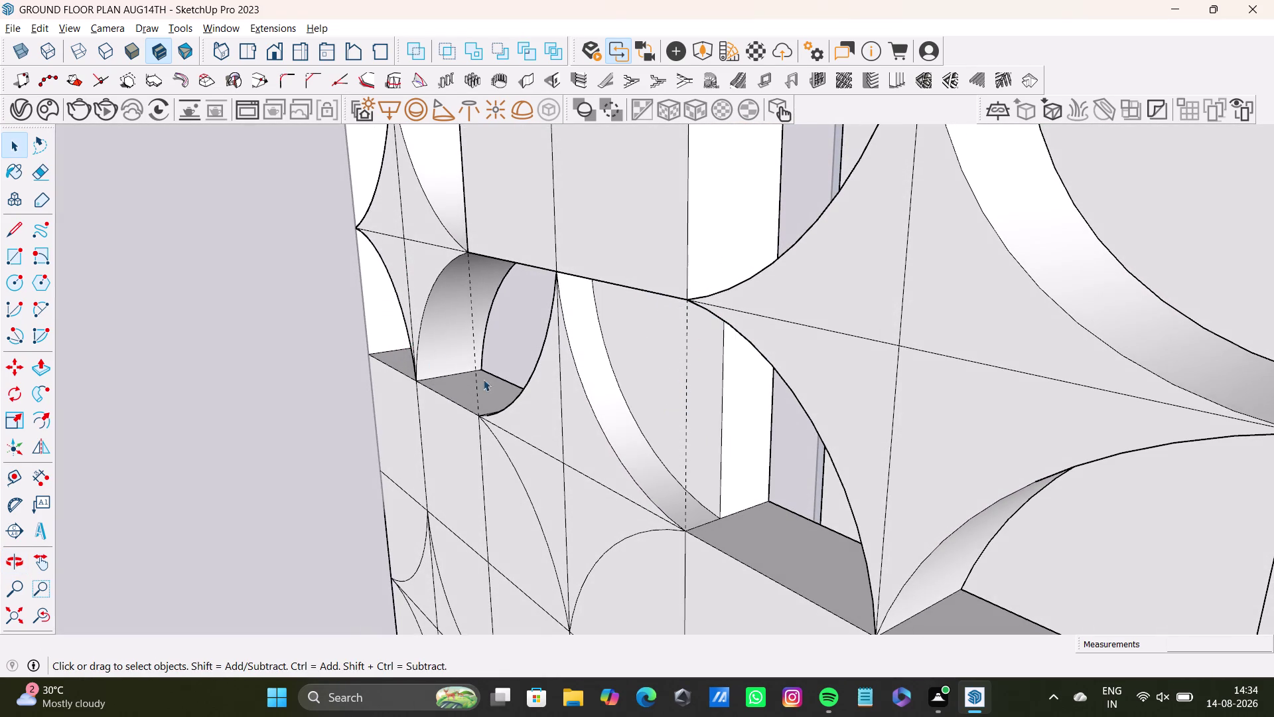
middle_drag(620, 439, 868, 480)
key(ctrl+z)
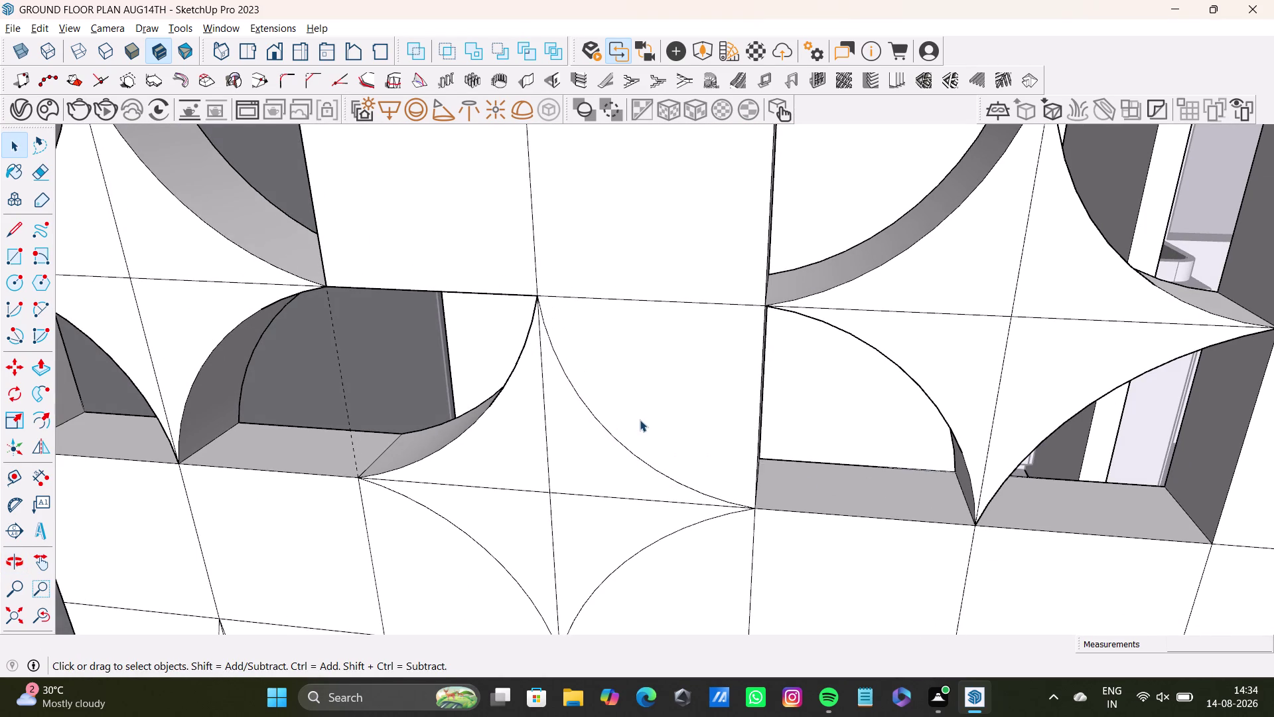
click(661, 395)
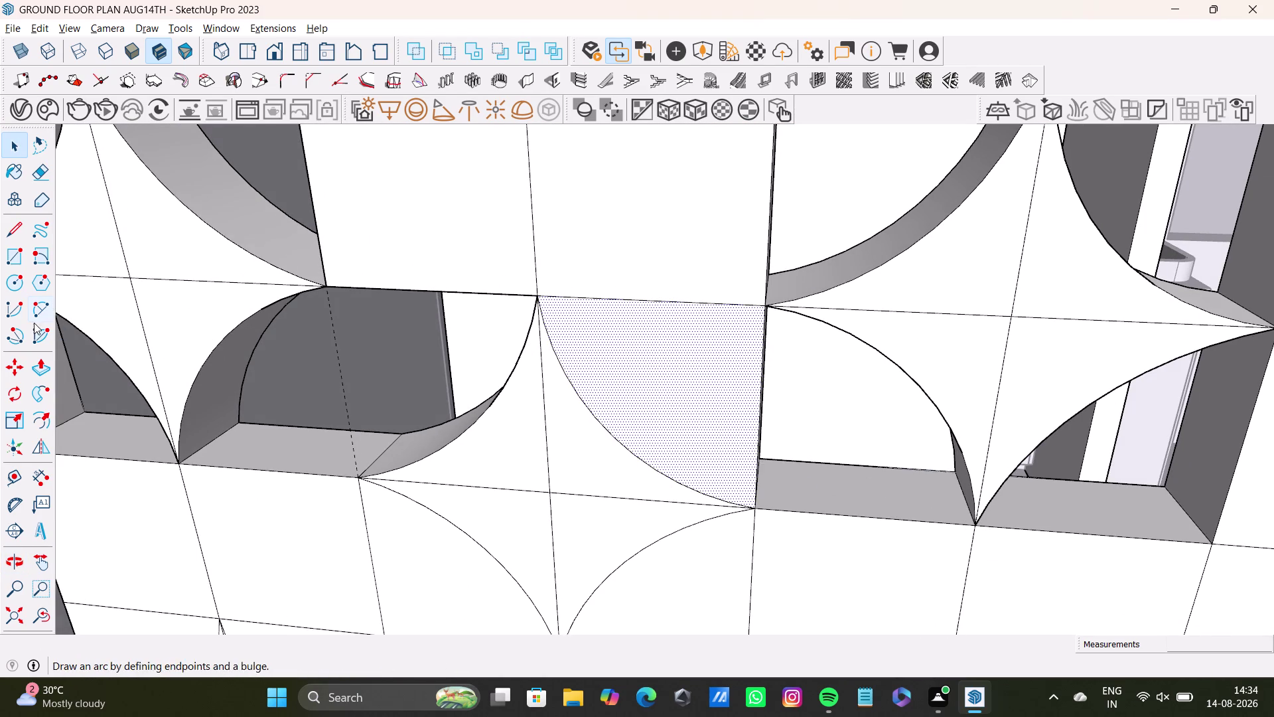
scroll(up, 3)
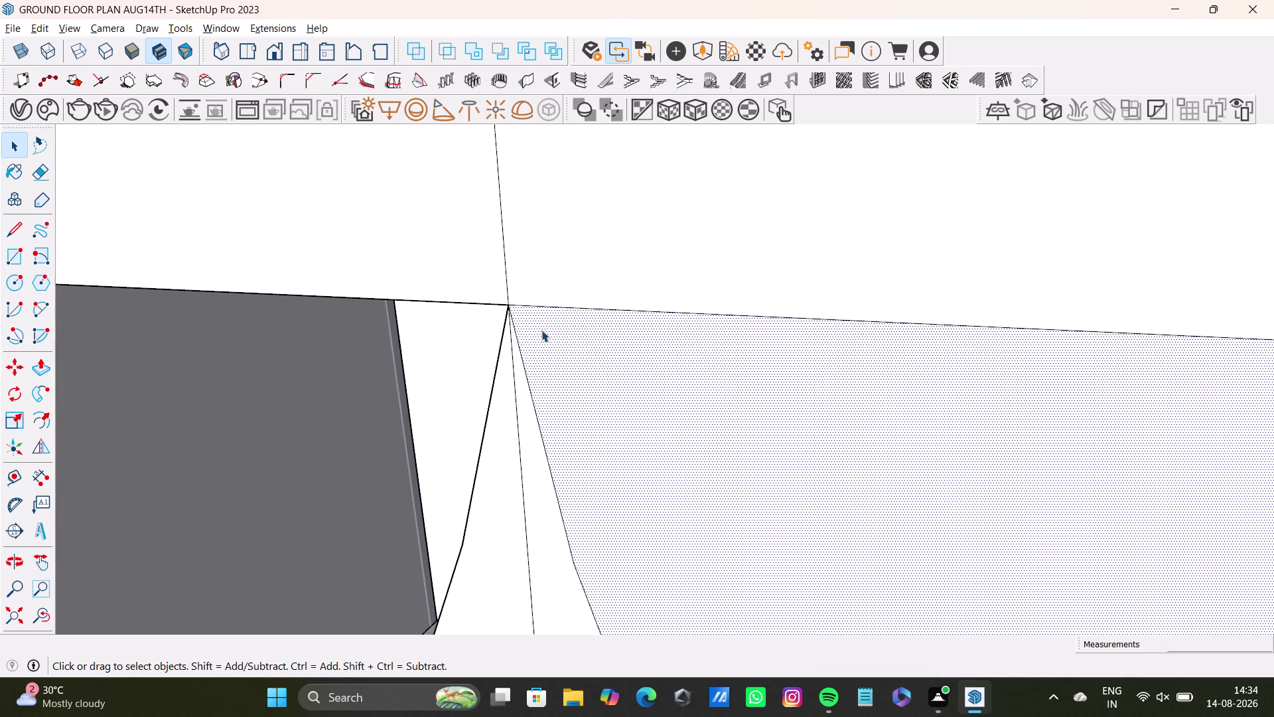
Undo the last three wall edits and zoom out to the whole partition.
scroll(up, 3)
key(ctrl+z)
key(ctrl+z)
key(ctrl+z)
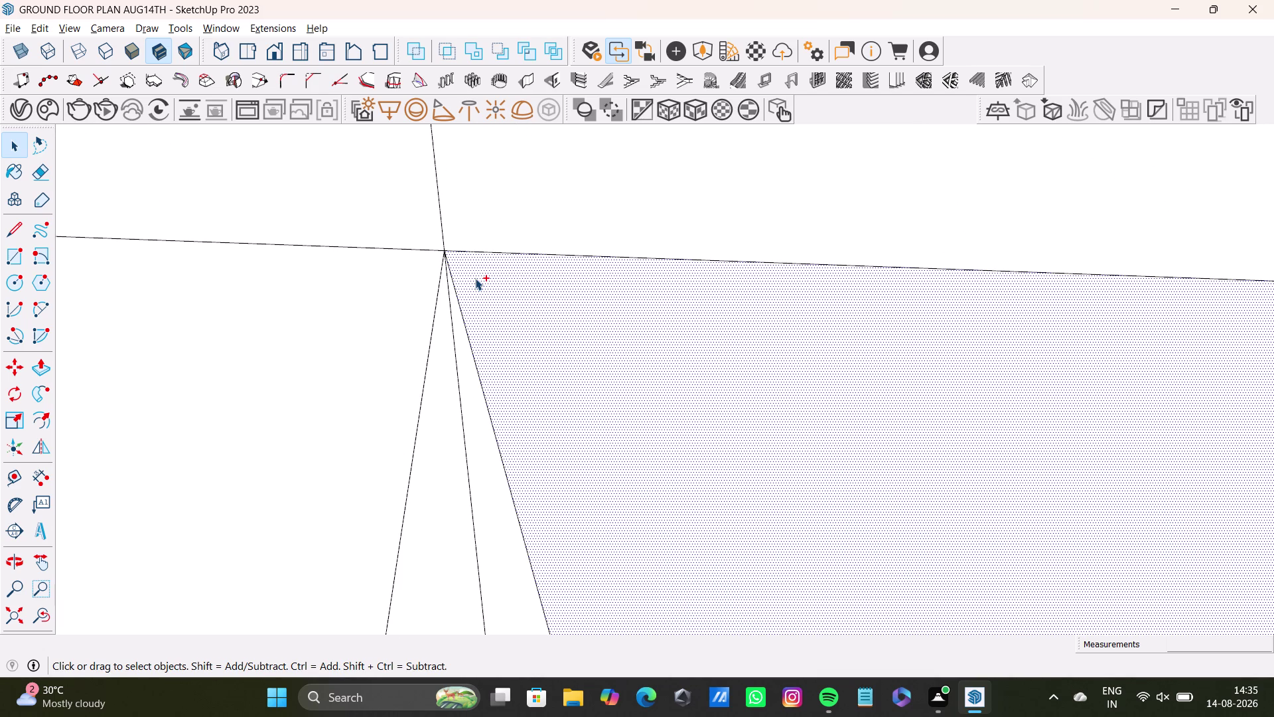
scroll(down, 3)
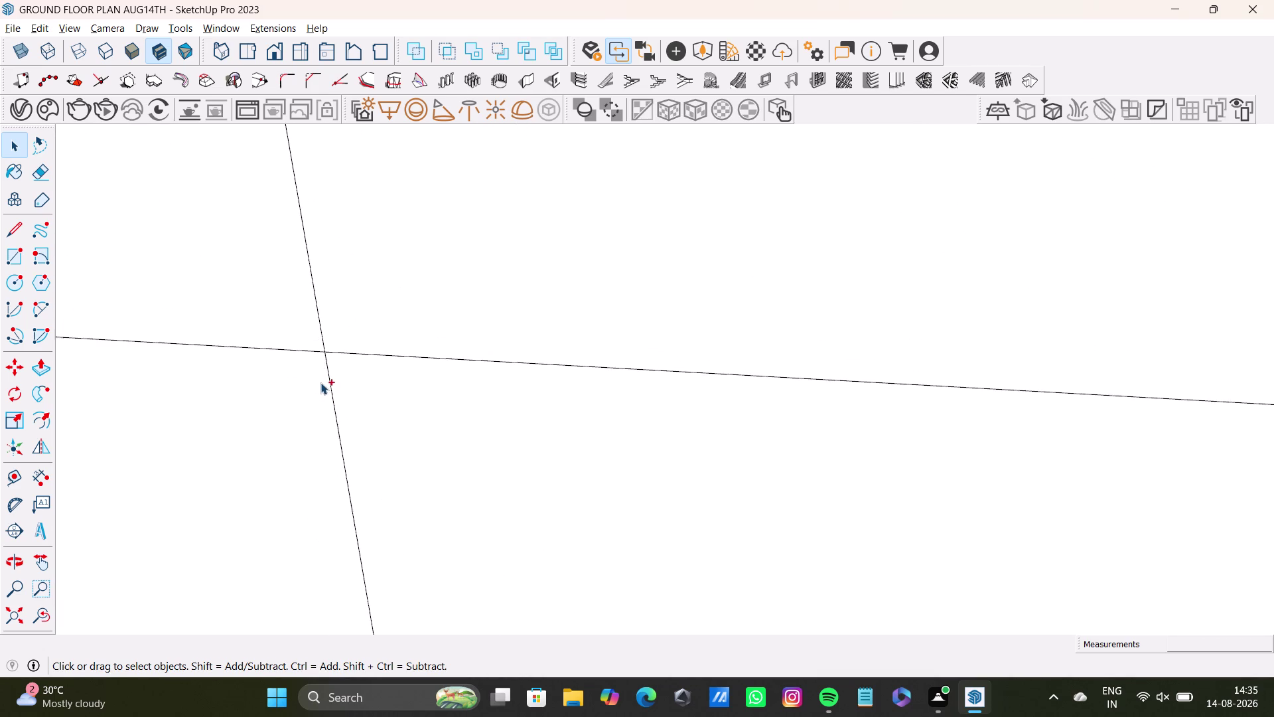
scroll(down, 3)
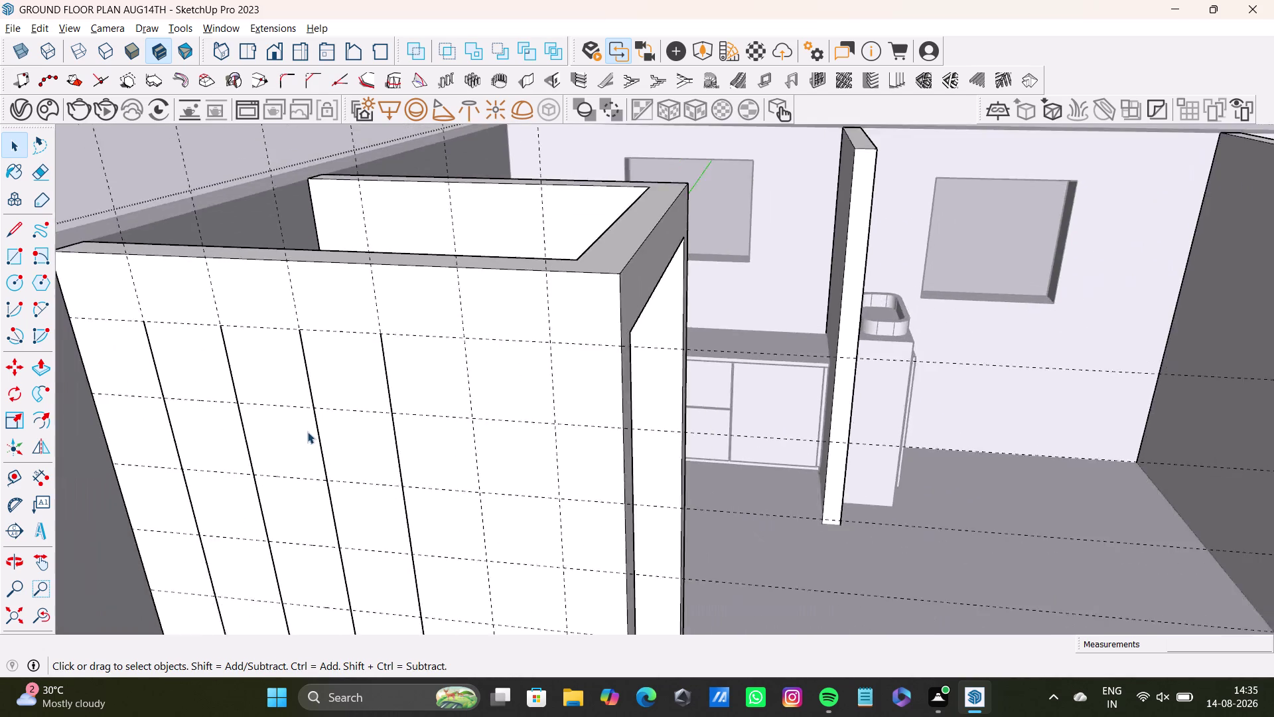
scroll(down, 3)
middle_drag(317, 449, 433, 276)
Redo the edits to restore the full star arc pattern on the tiles.
key(ctrl+y)
key(ctrl+y)
key(ctrl+y)
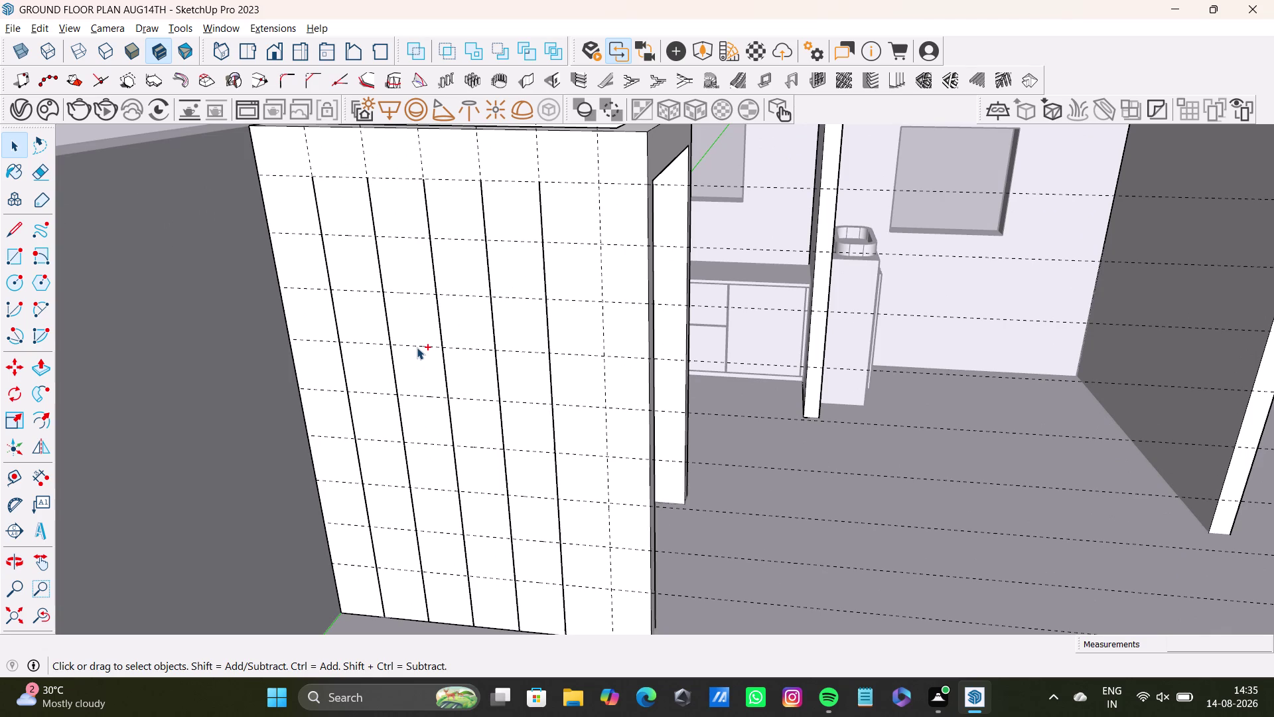
key(ctrl+y)
key(ctrl+y)
key(ctrl+y)
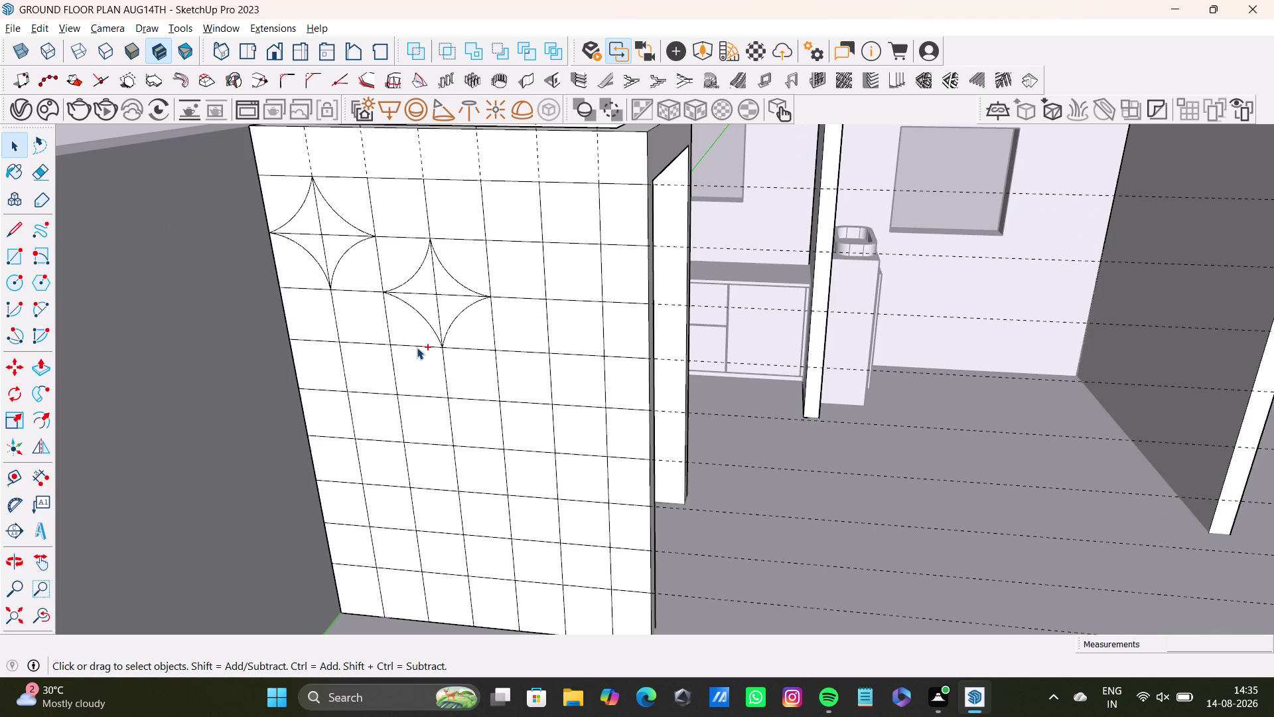
key(ctrl+y)
key(ctrl+y)
key(ctrl+y)
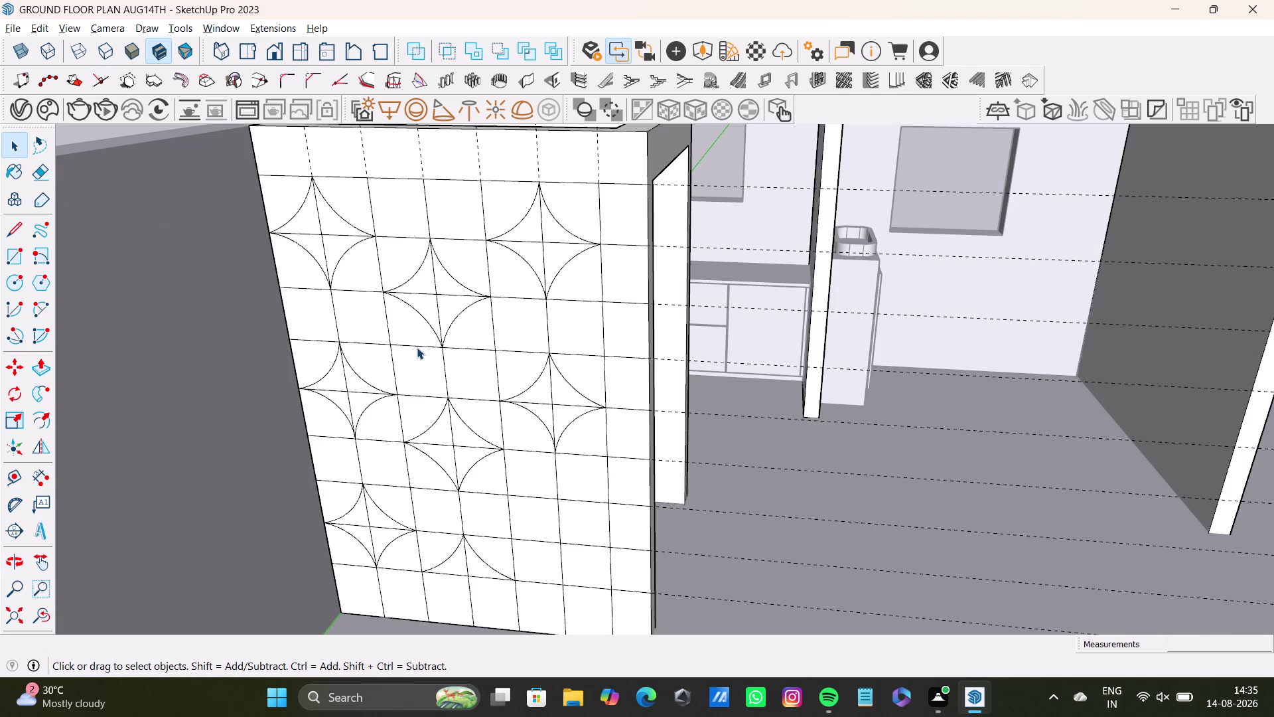
Redo the first pushed opening, then undo it again.
key(ctrl+y)
key(ctrl+y)
key(ctrl+y)
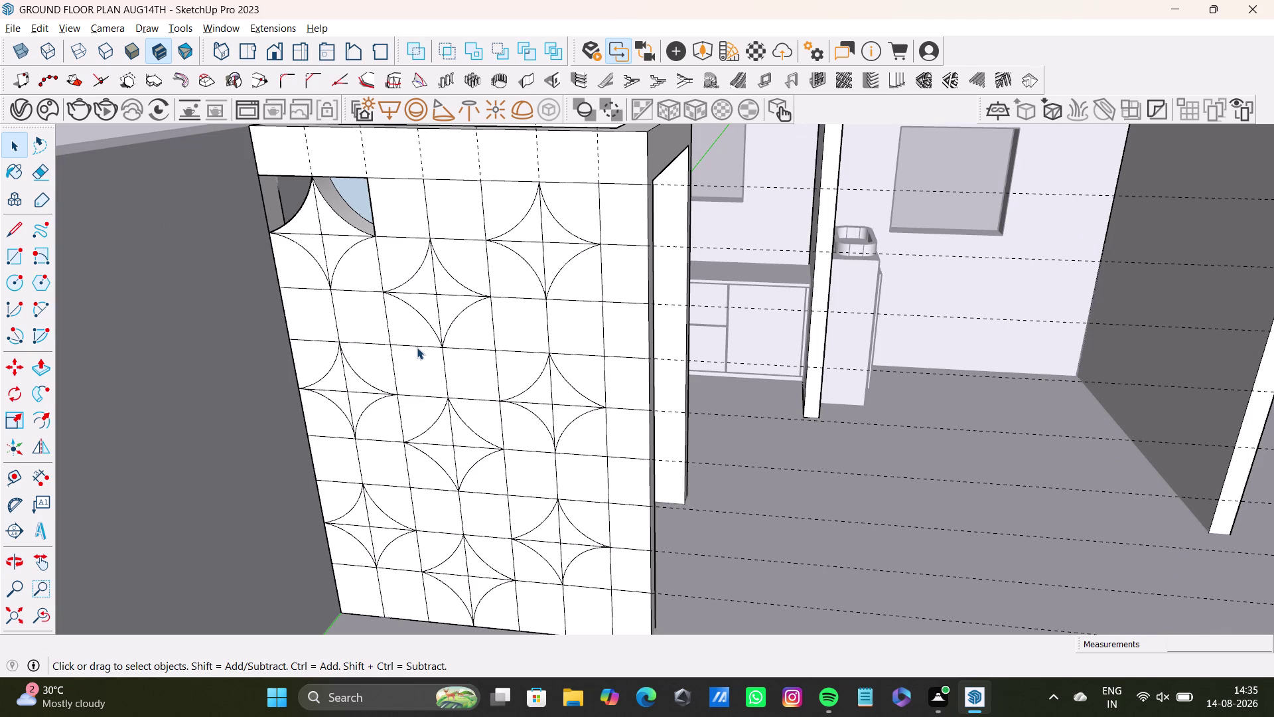
key(ctrl+z)
key(ctrl+z)
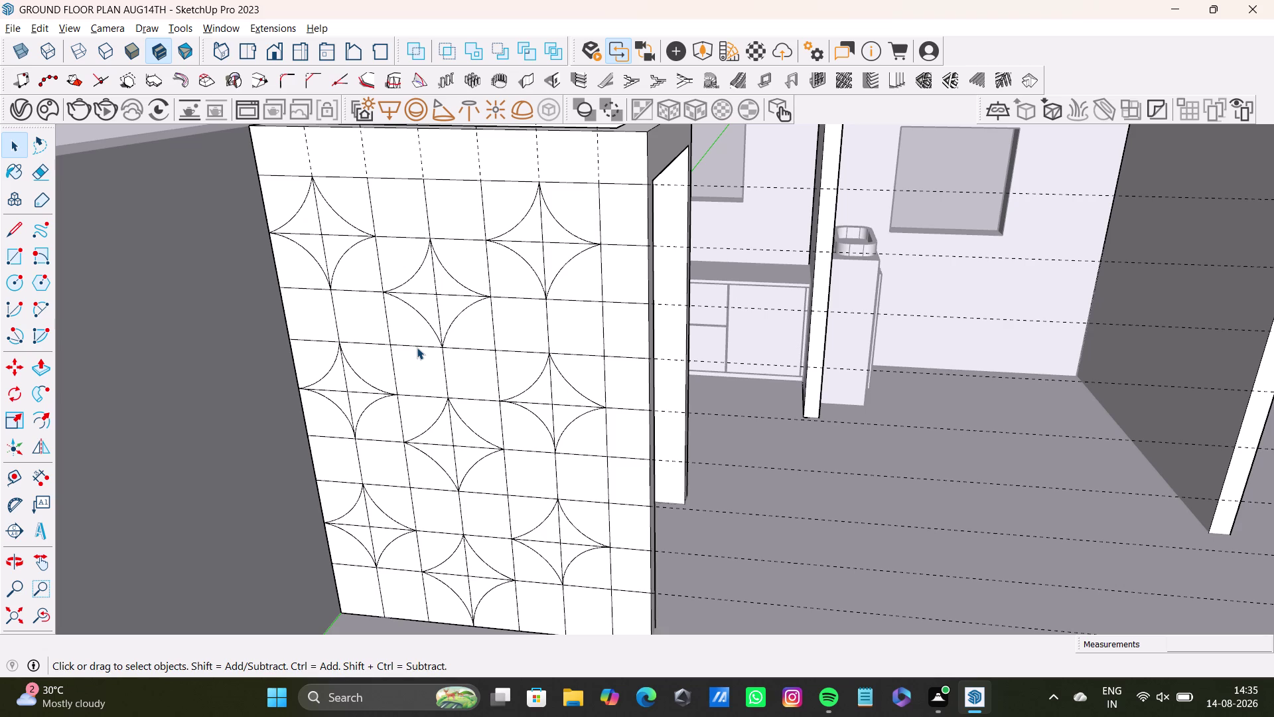